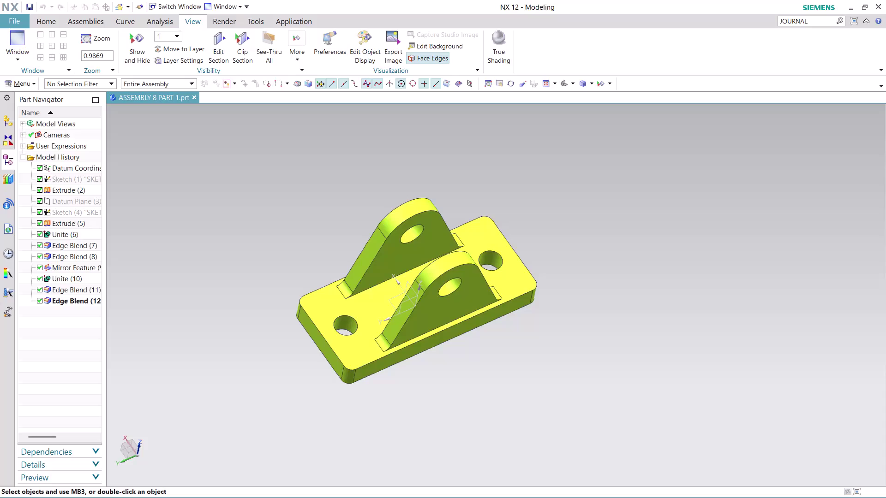
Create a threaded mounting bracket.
Close the bracket part and launch Record Journal from Command Finder.
click(197, 100)
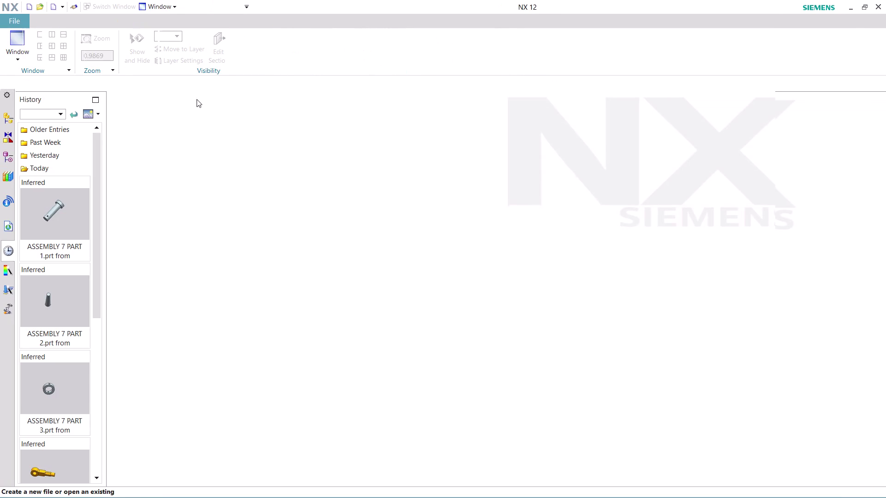
click(815, 20)
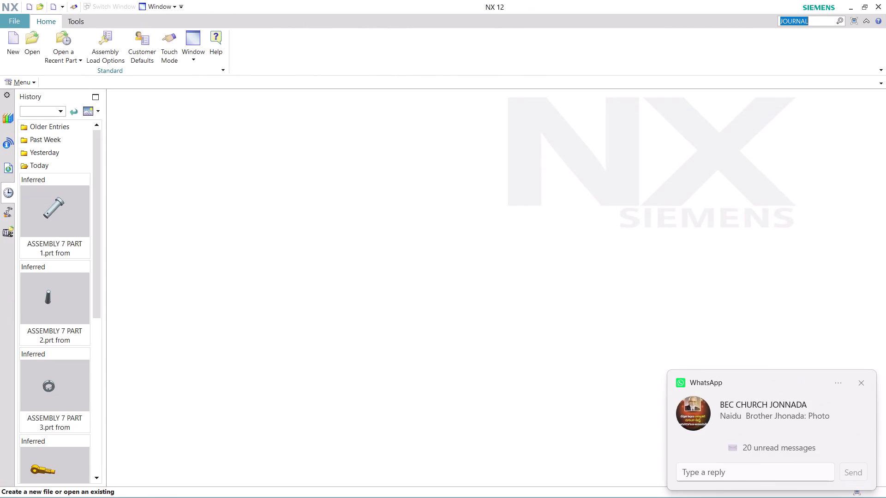
key(Return)
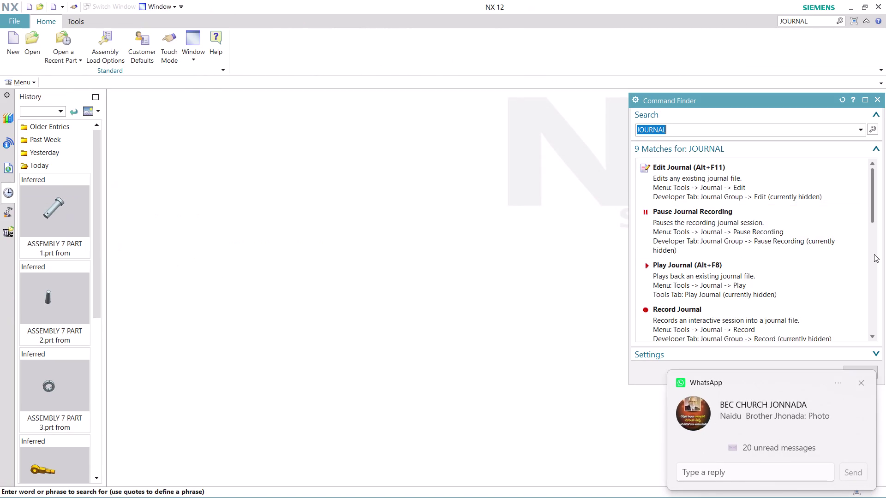
scroll(down, 3)
scroll(up, 3)
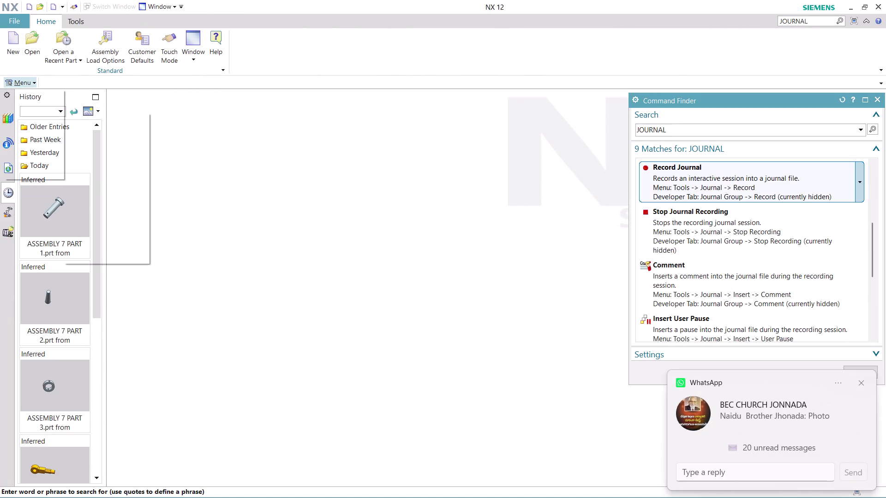
click(734, 178)
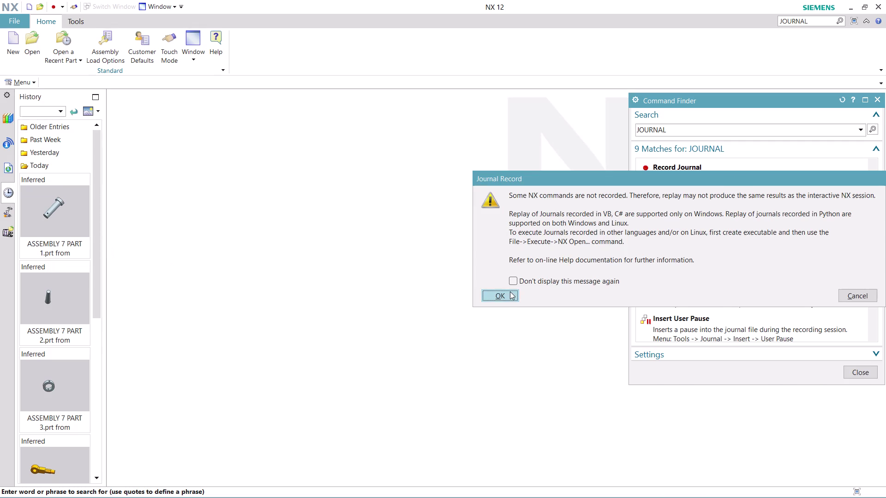
click(510, 291)
Name the journal 'ASSEMBLY 8 PART 2' and begin recording.
text(A)
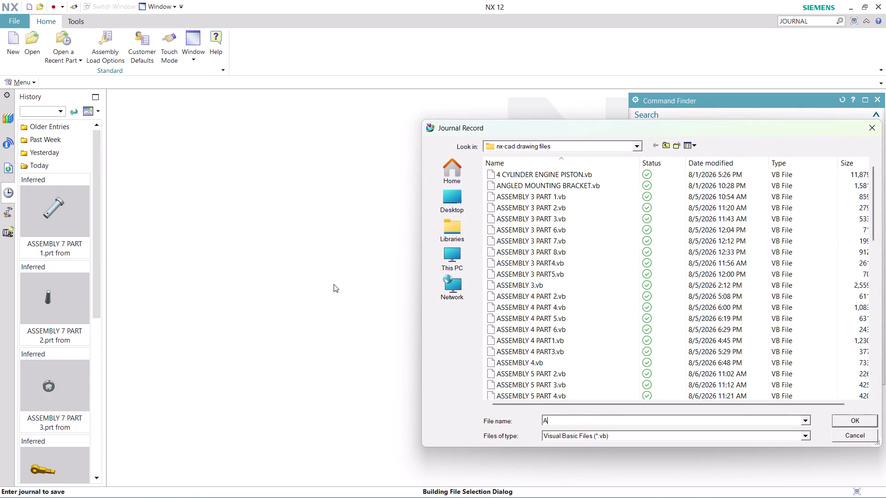
text(SS)
text(EM)
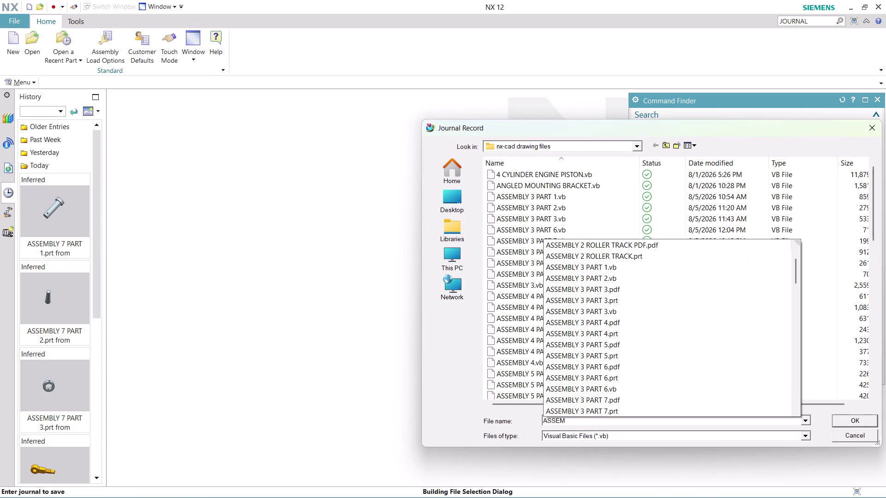
text(BLY)
key(space)
text(8)
key(space)
text(P)
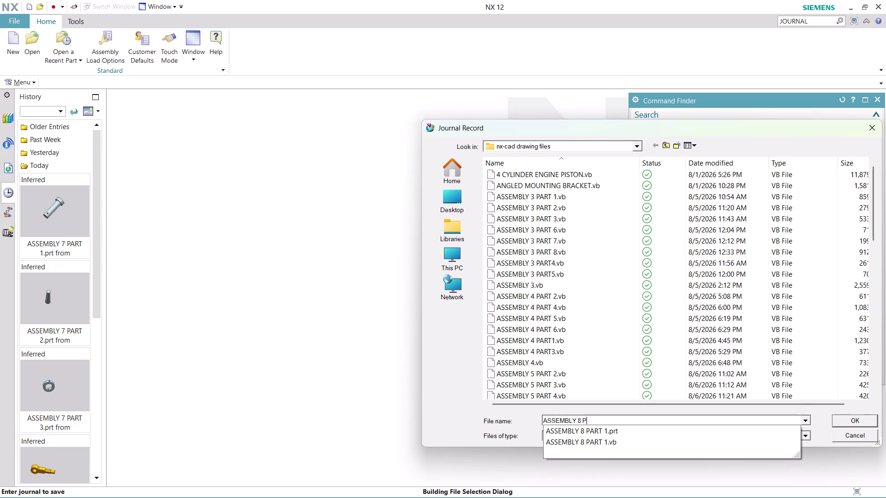
text(ART)
key(space)
key(2)
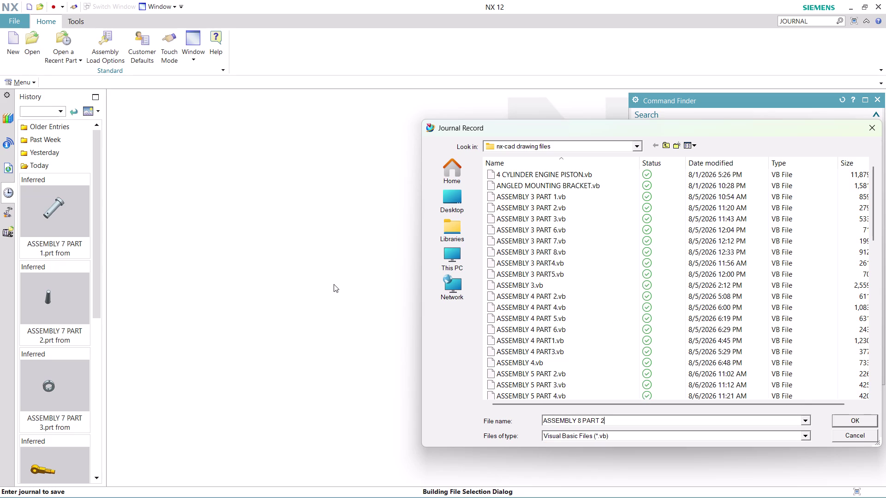
key(Return)
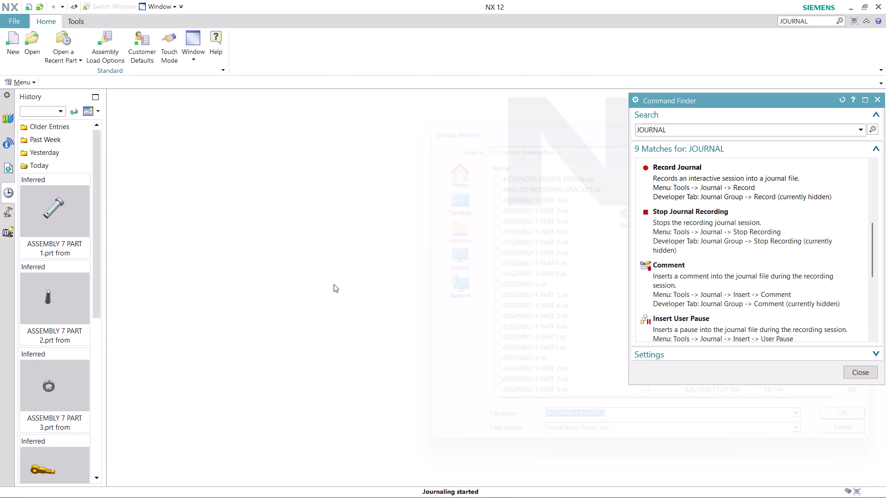
click(847, 372)
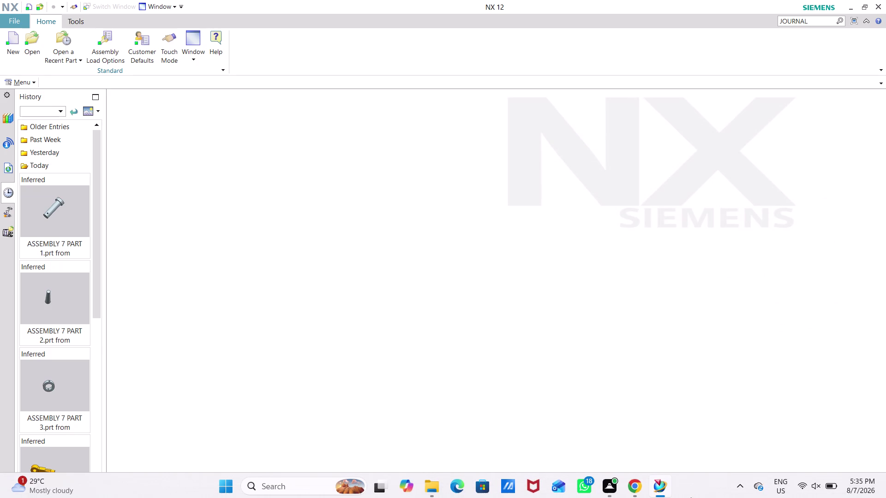
Create model8.prt from the millimetre Model template.
click(9, 52)
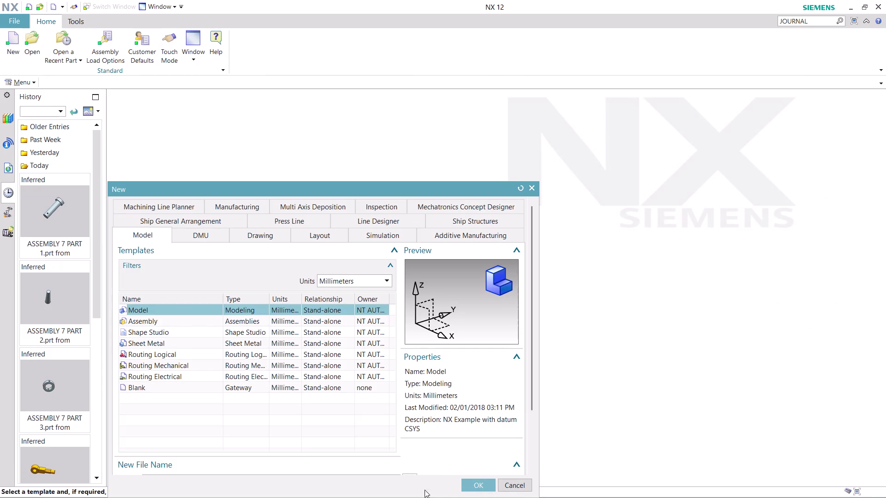
click(474, 484)
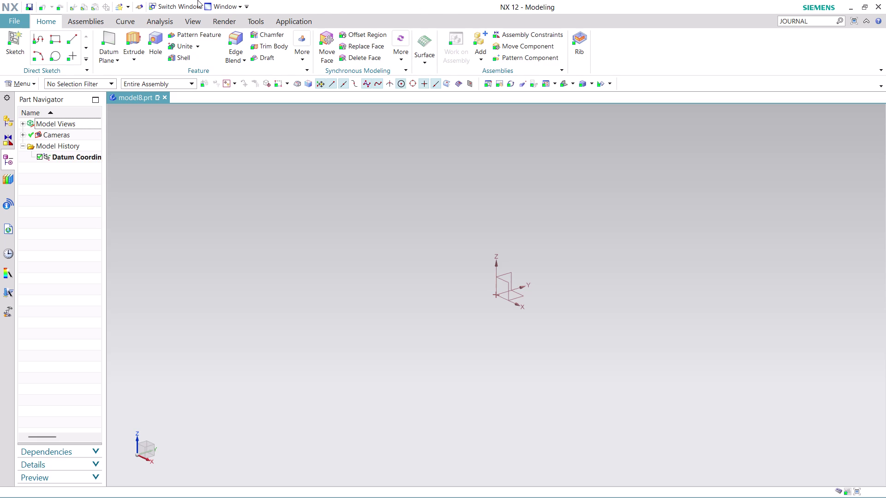
click(21, 82)
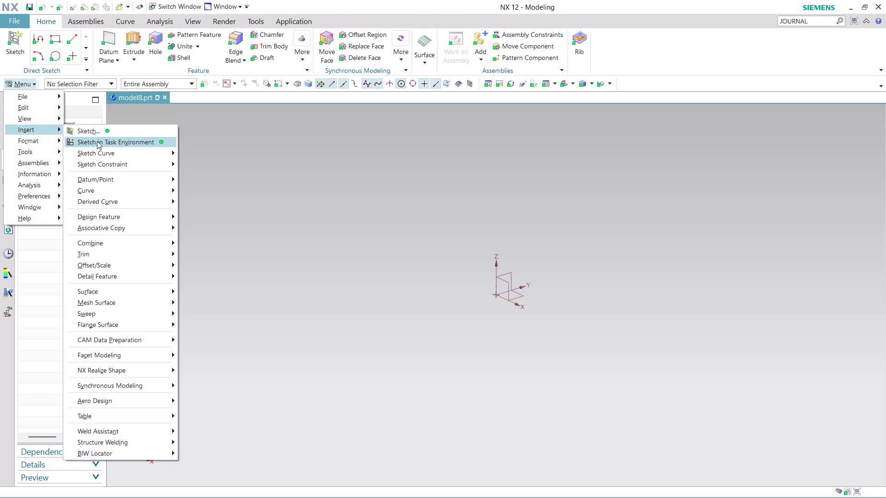
Create Sketch (1) on a new plane with its origin at the datum origin.
click(121, 142)
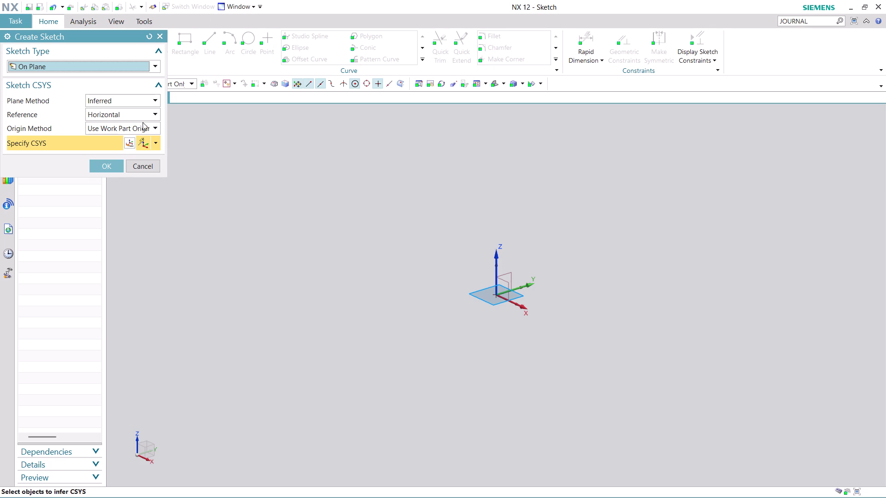
click(153, 96)
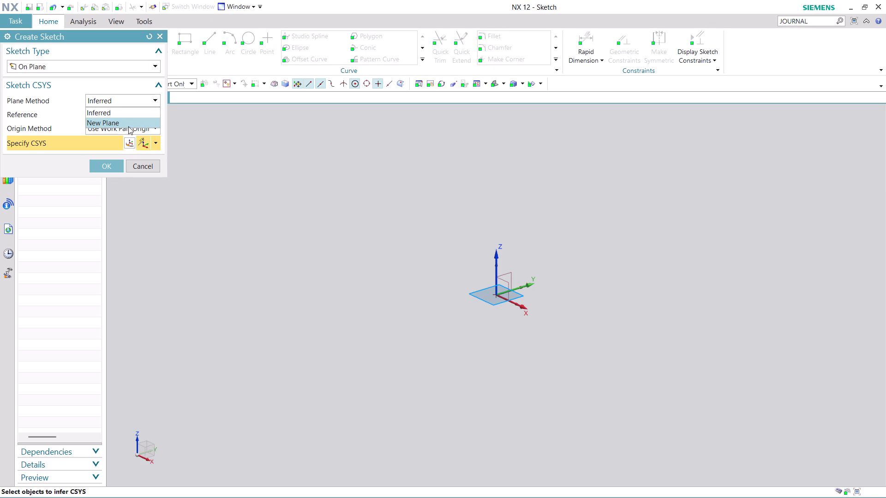
click(129, 126)
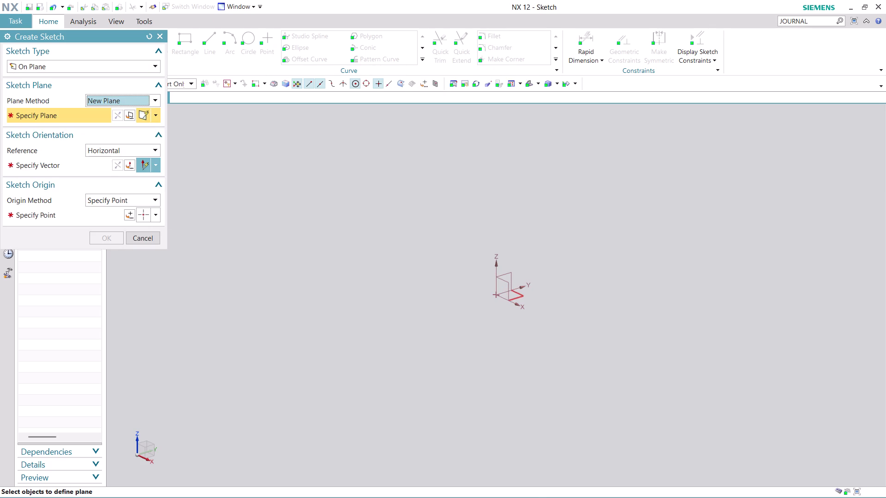
click(518, 296)
click(93, 167)
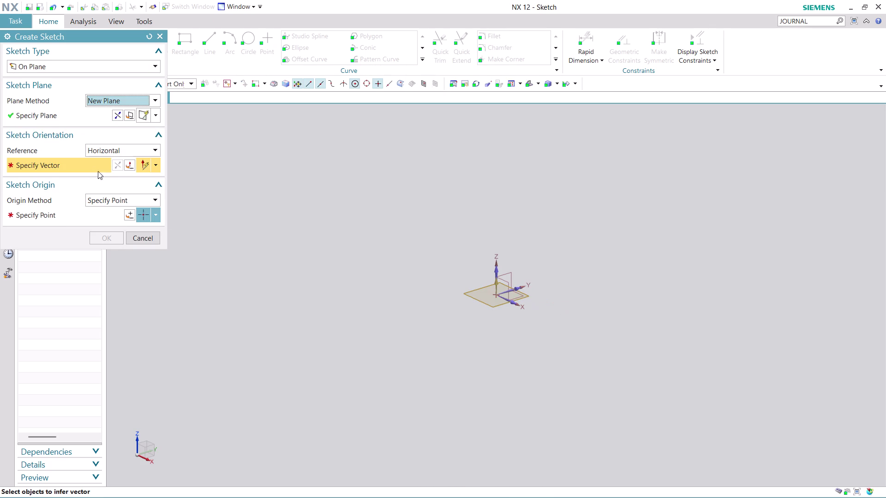
click(516, 289)
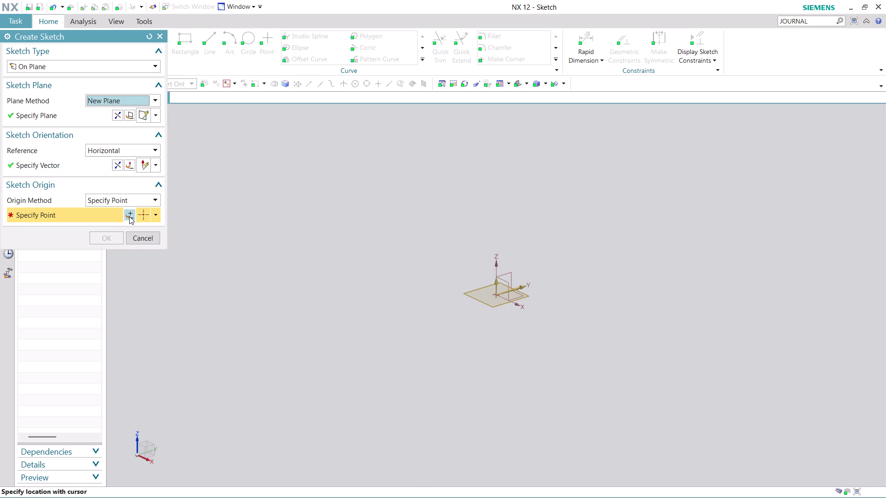
click(129, 216)
click(118, 229)
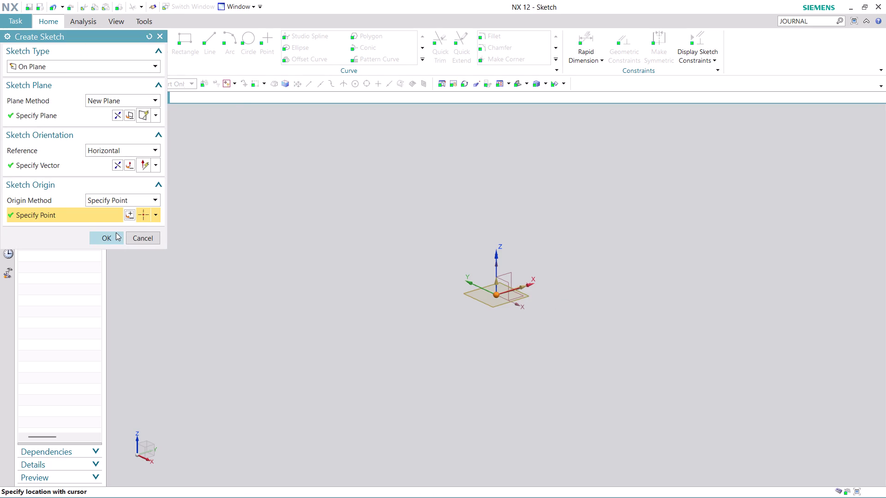
click(116, 232)
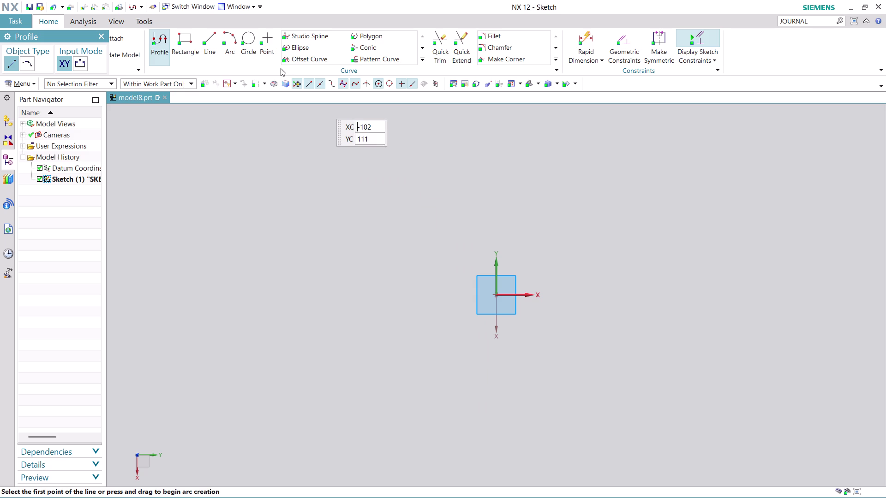
click(245, 36)
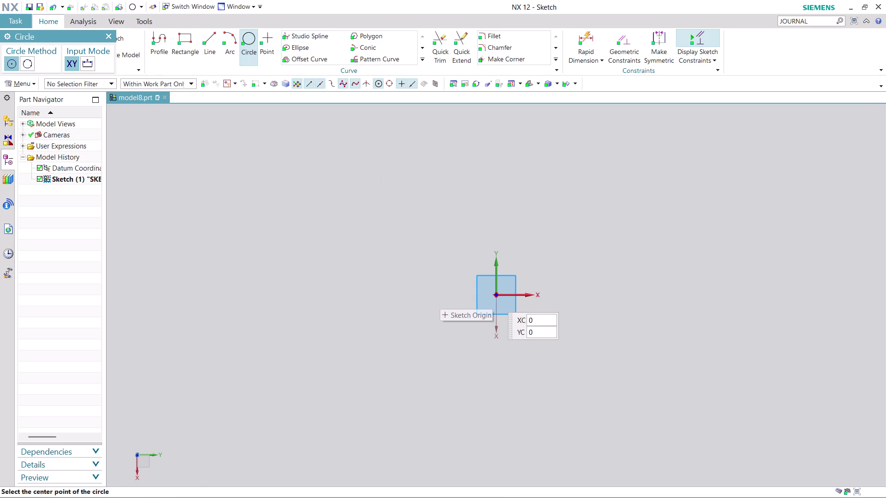
Draw a 44 mm circle centred on the sketch origin.
click(497, 295)
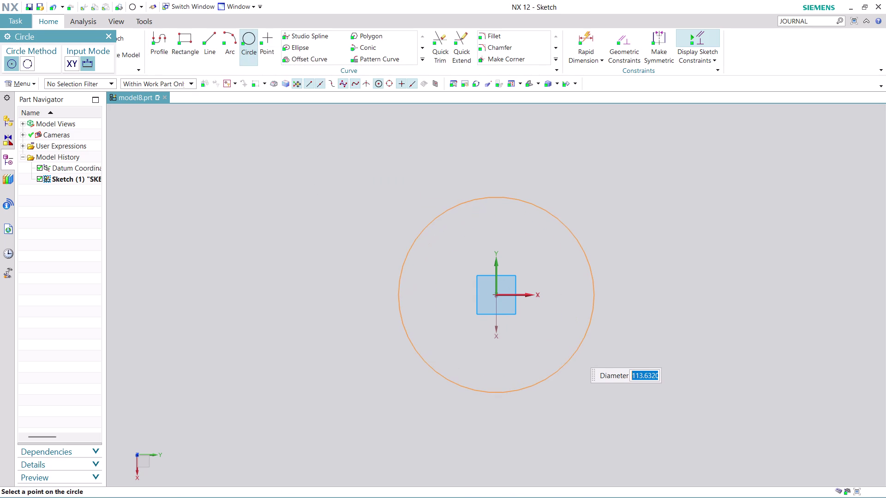
text(44)
key(Return)
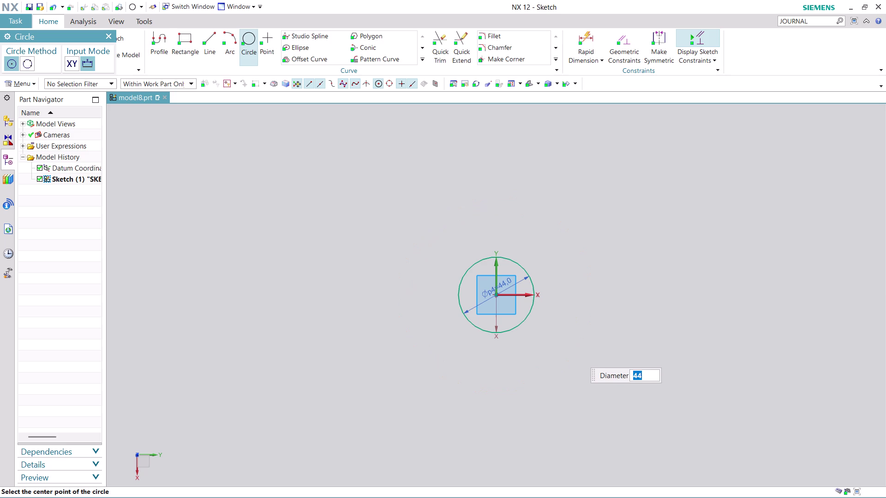
key(Escape)
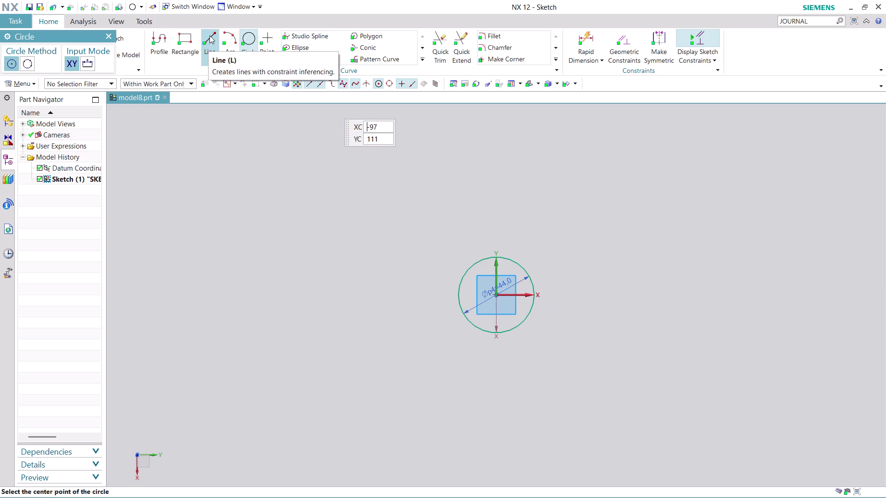
Draw a horizontal line above the circle.
click(210, 35)
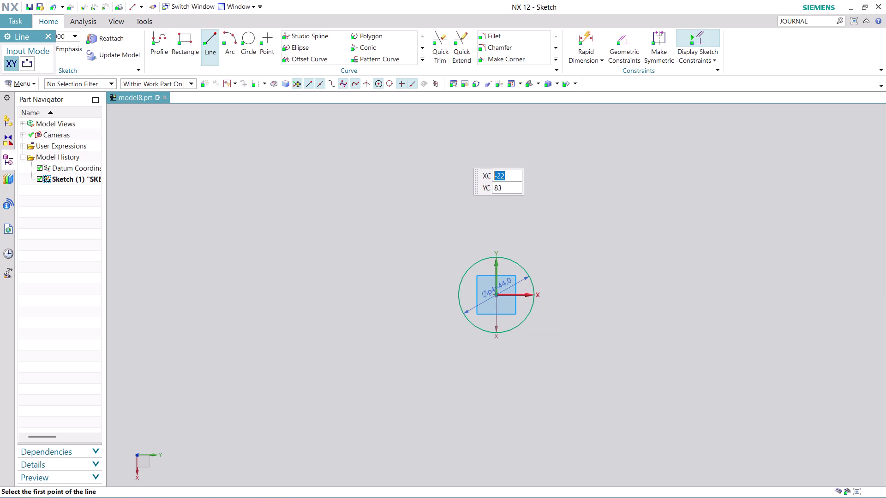
click(458, 153)
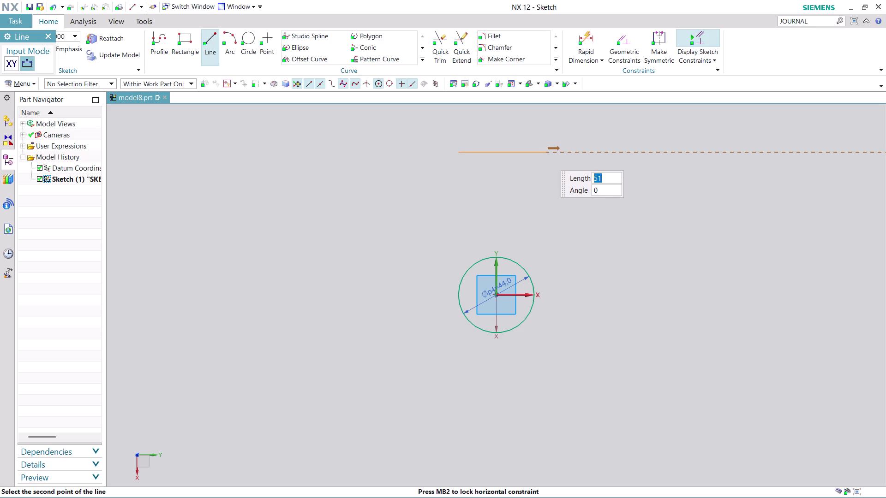
click(546, 155)
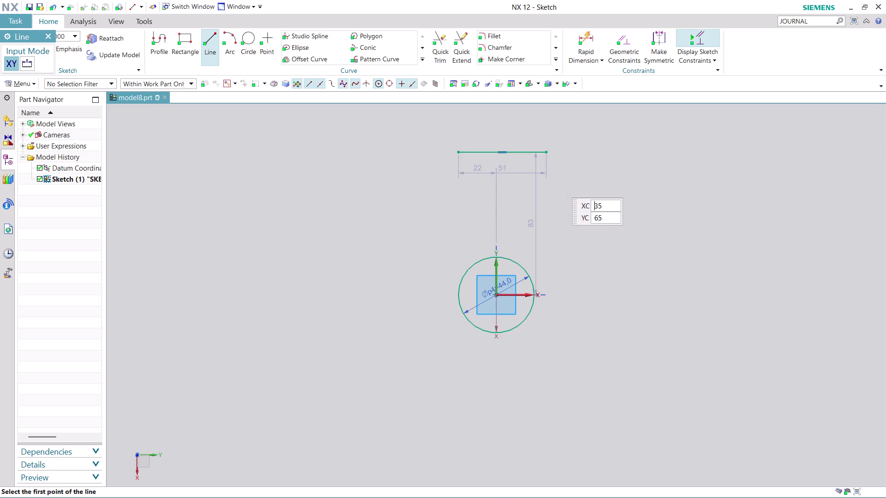
key(Escape)
drag(506, 170, 506, 165)
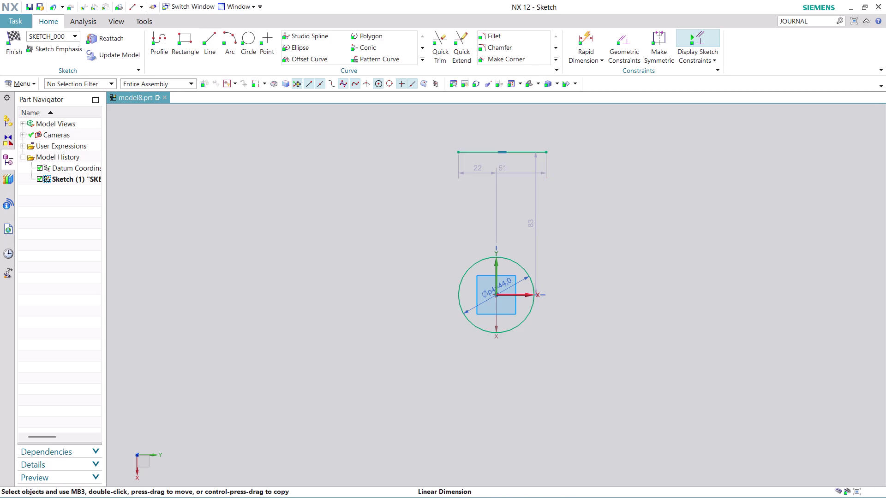
drag(506, 166, 503, 113)
Change the top line's length dimension from 51 to 32 mm.
double_click(504, 113)
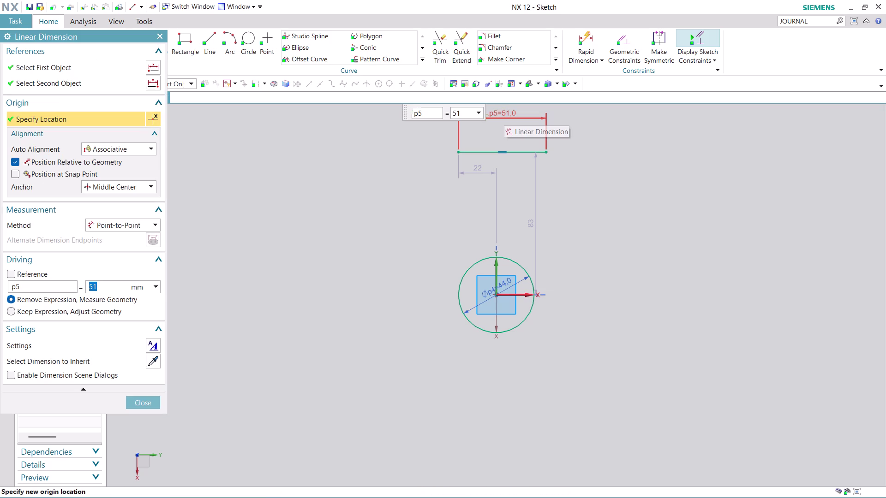
text(32)
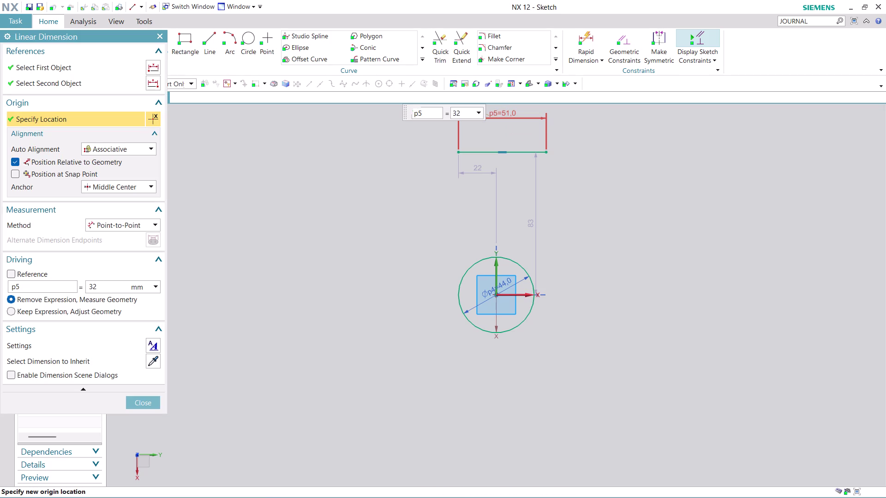
key(Return)
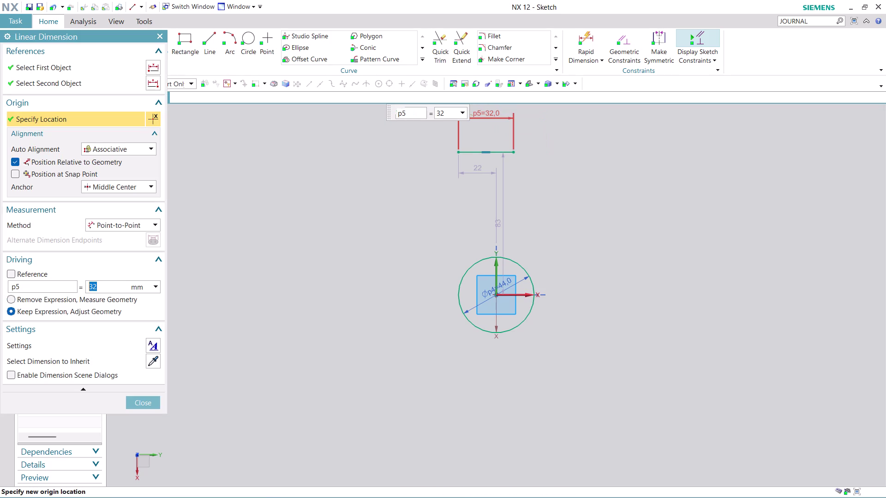
click(151, 399)
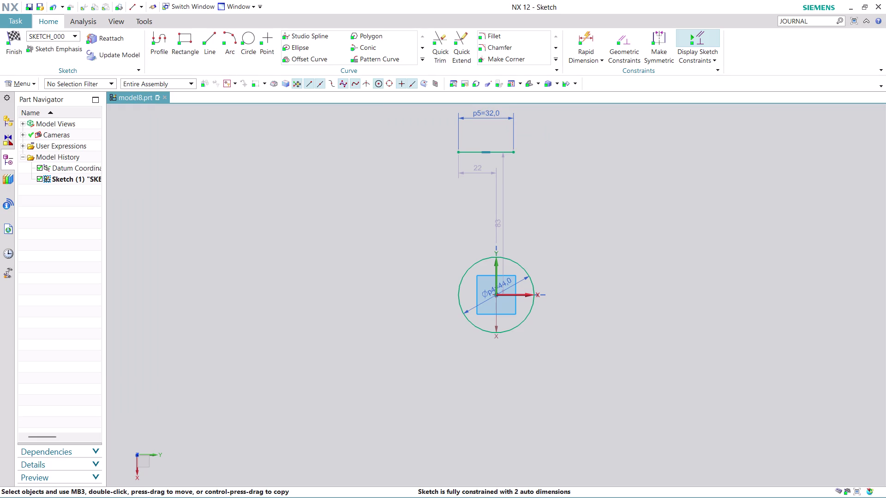
Make the top line's endpoints symmetric about the vertical axis.
click(660, 32)
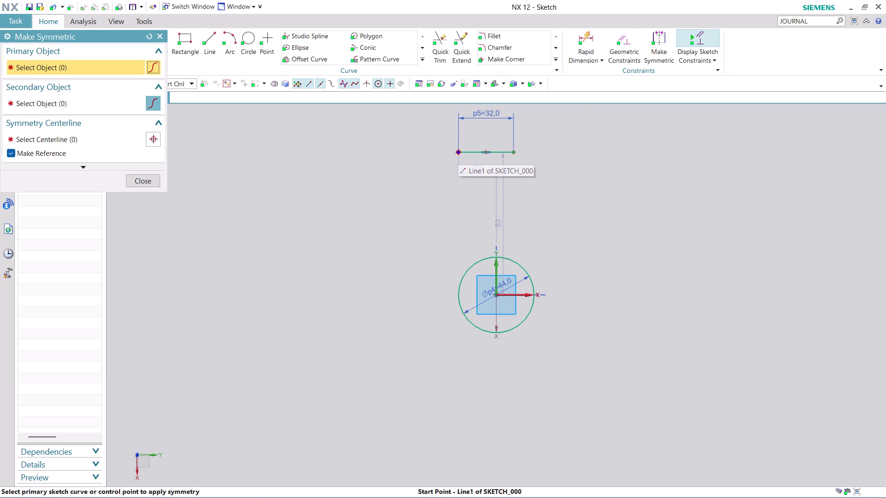
click(458, 153)
click(514, 151)
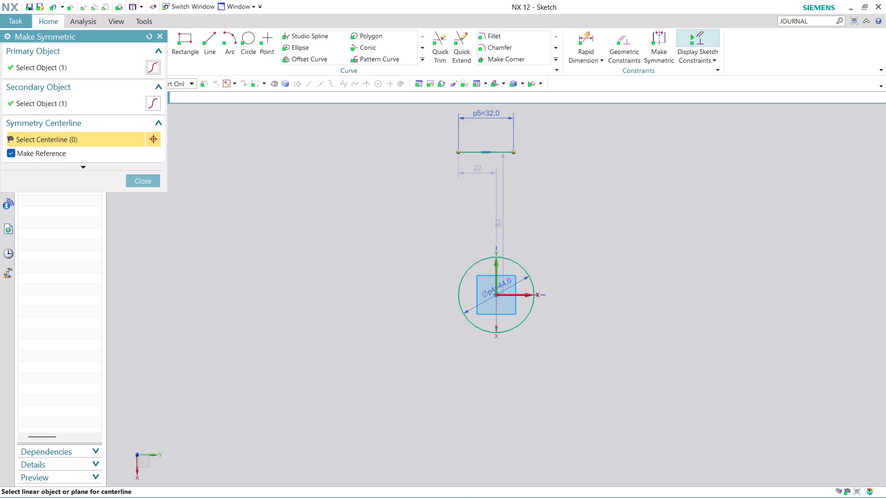
click(494, 272)
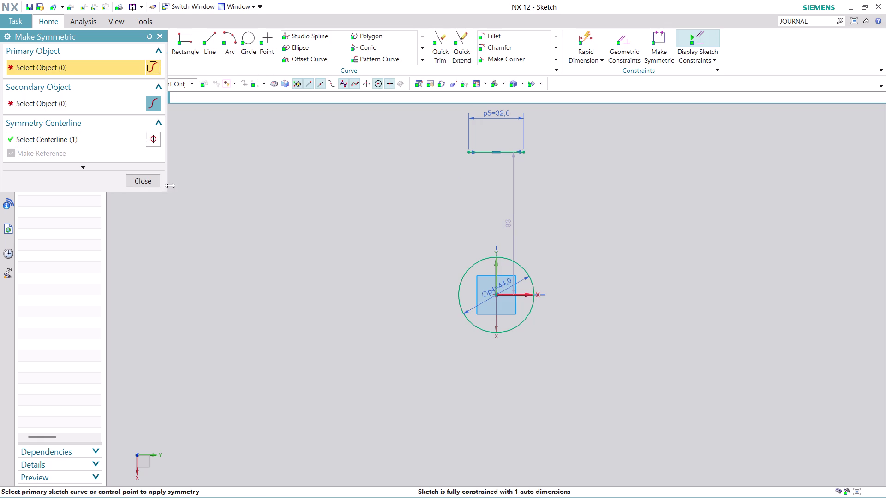
click(145, 179)
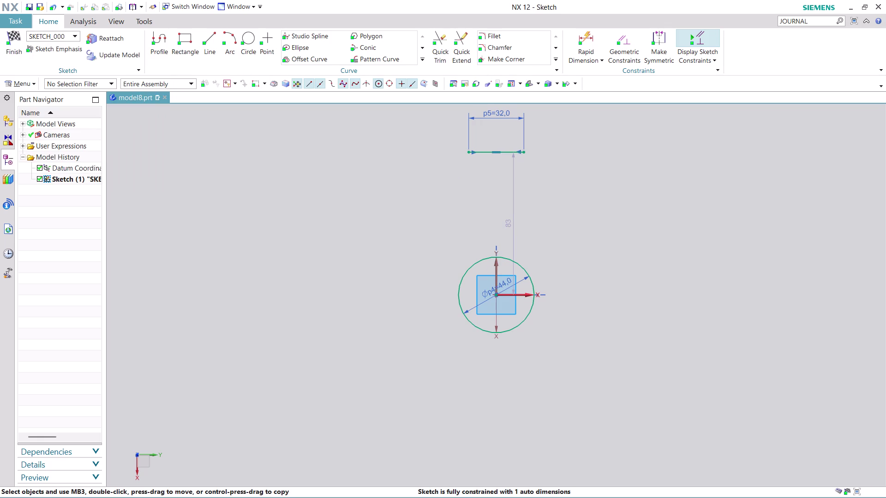
Move the 83 vertical dimension to the right and open it for editing.
drag(512, 223, 643, 234)
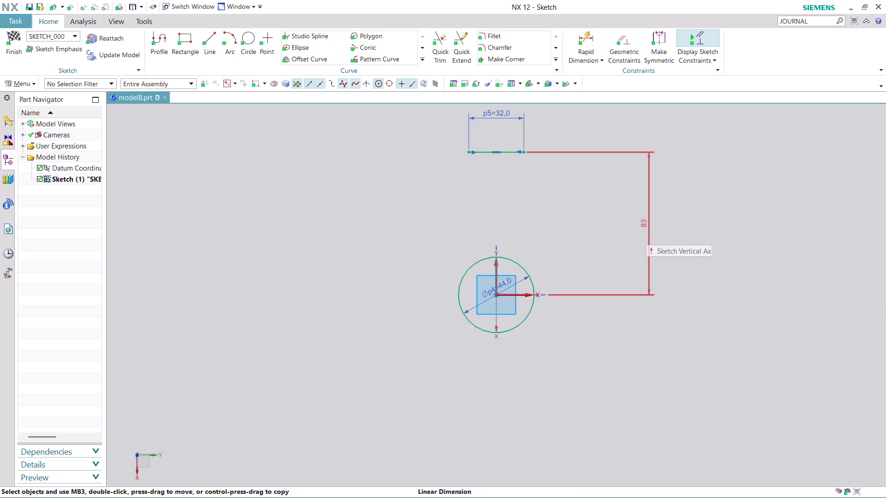
double_click(646, 233)
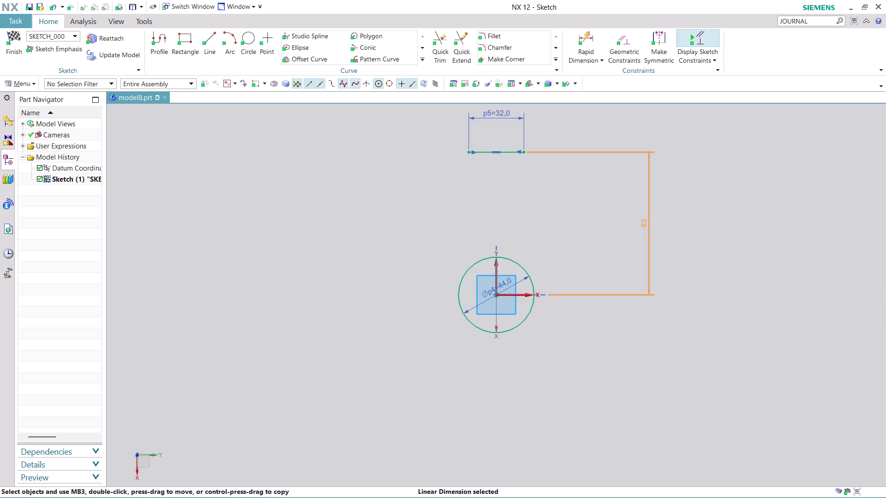
click(645, 233)
double_click(646, 233)
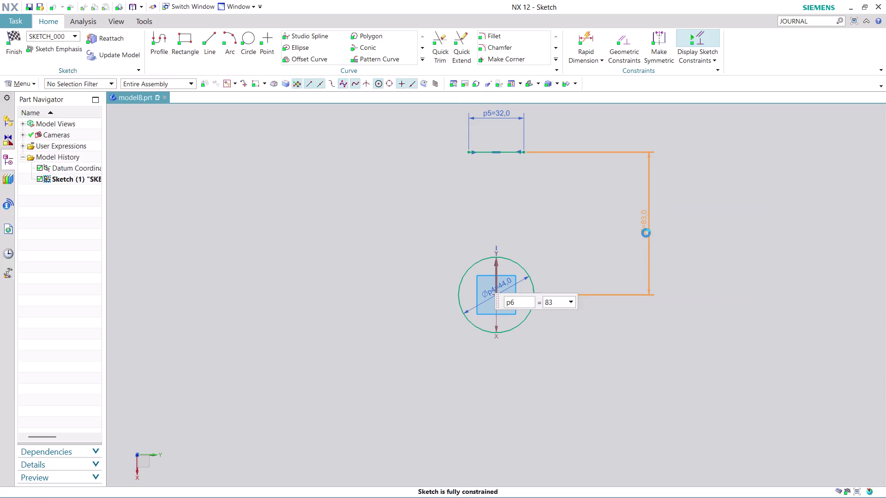
Set the top line's height above the circle centre to 50 mm.
text(5)
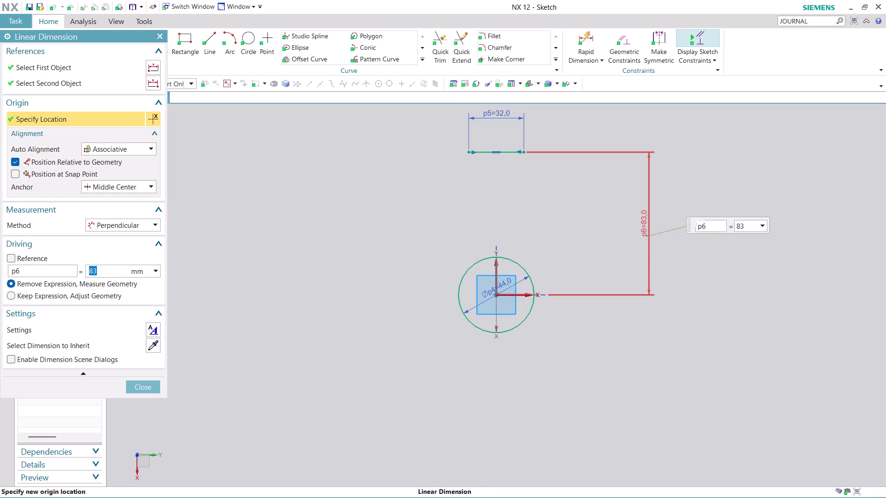
text(0)
key(Return)
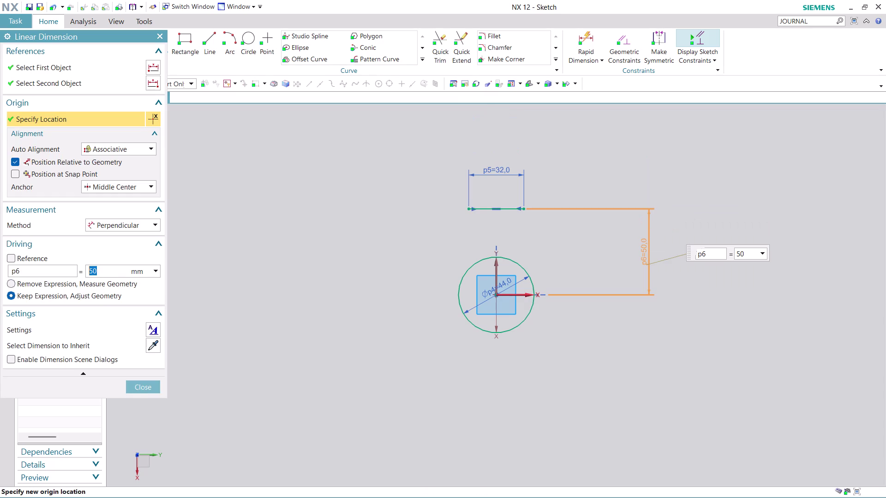
click(151, 388)
Draw a slanted line from the top line's left end to the circle's left side.
scroll(up, 3)
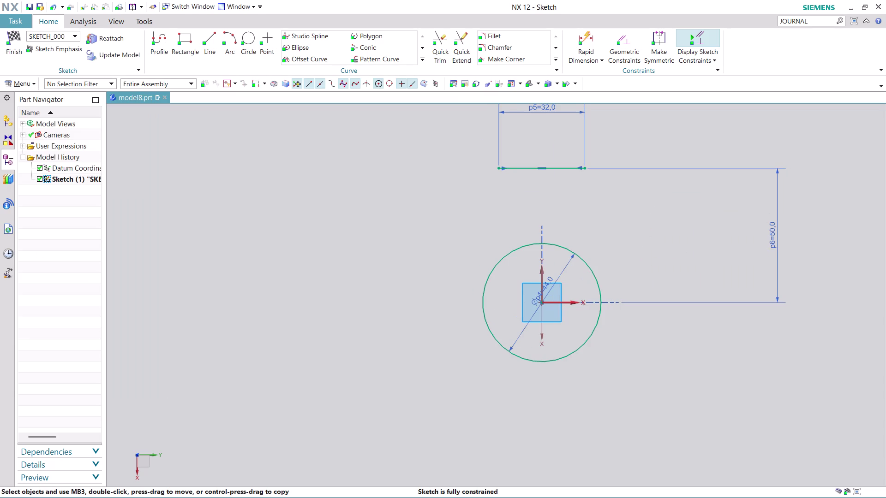
click(213, 34)
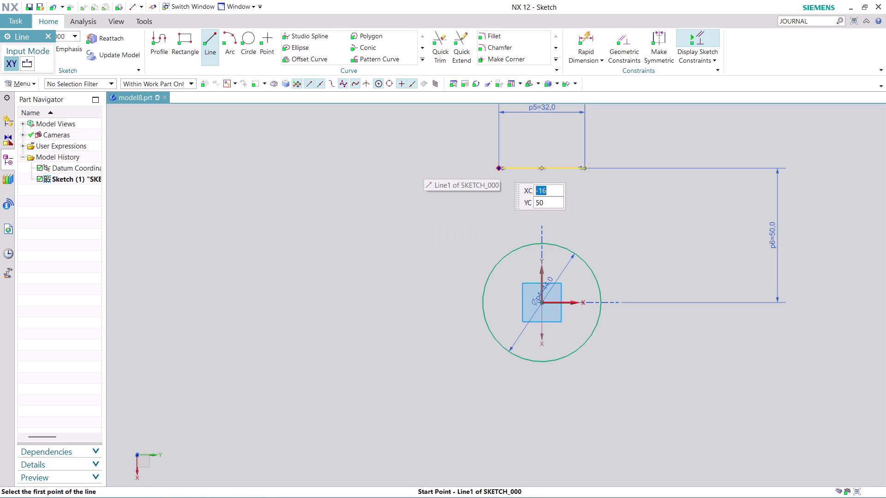
click(499, 168)
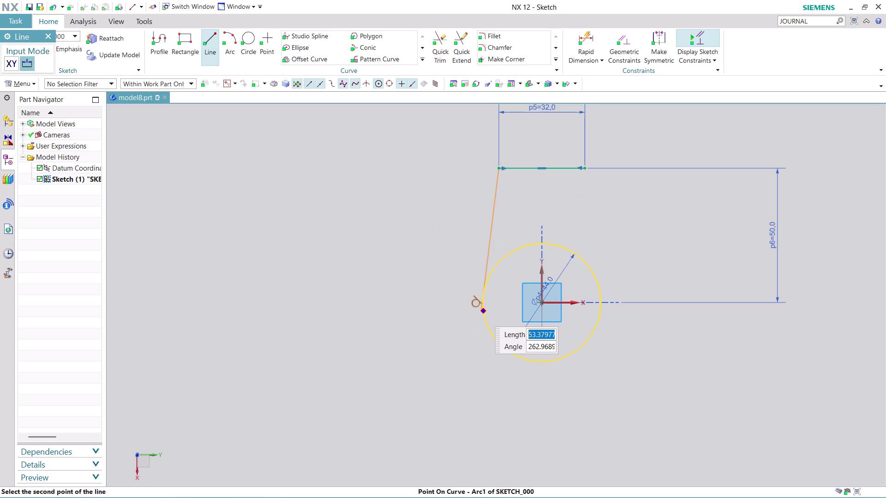
click(480, 311)
click(533, 319)
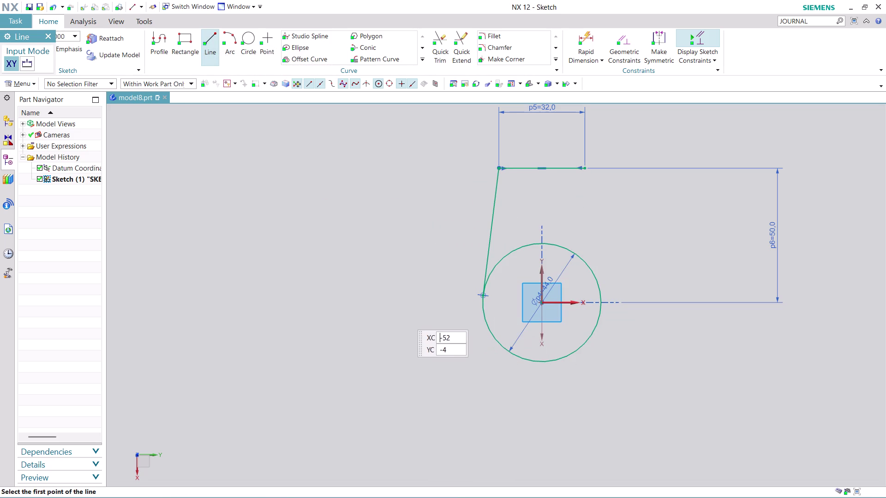
key(Escape)
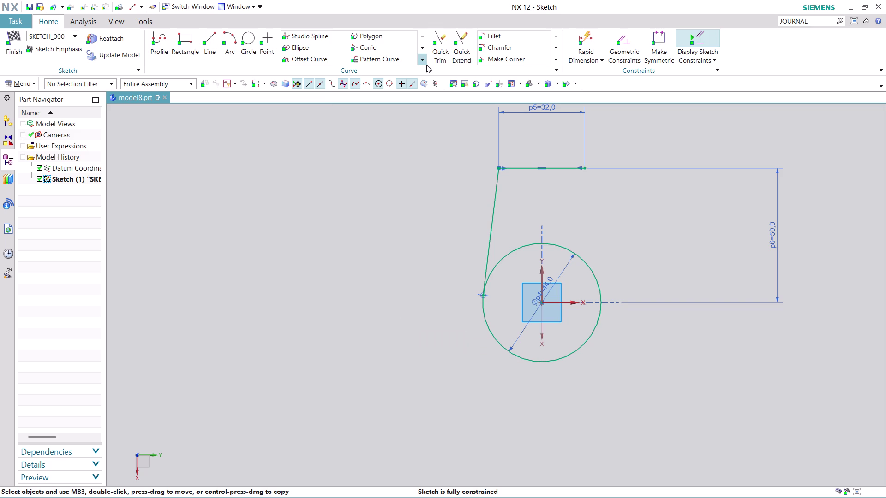
click(426, 63)
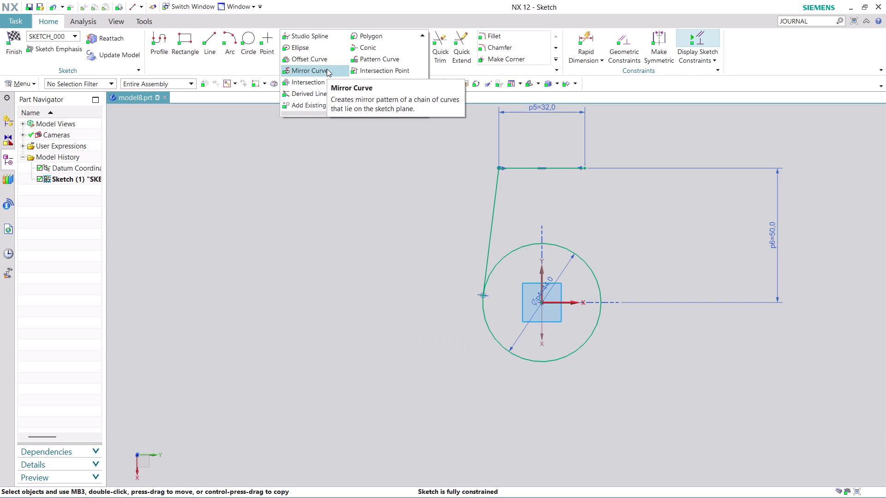
Mirror the slanted line about the vertical axis.
click(327, 68)
click(492, 213)
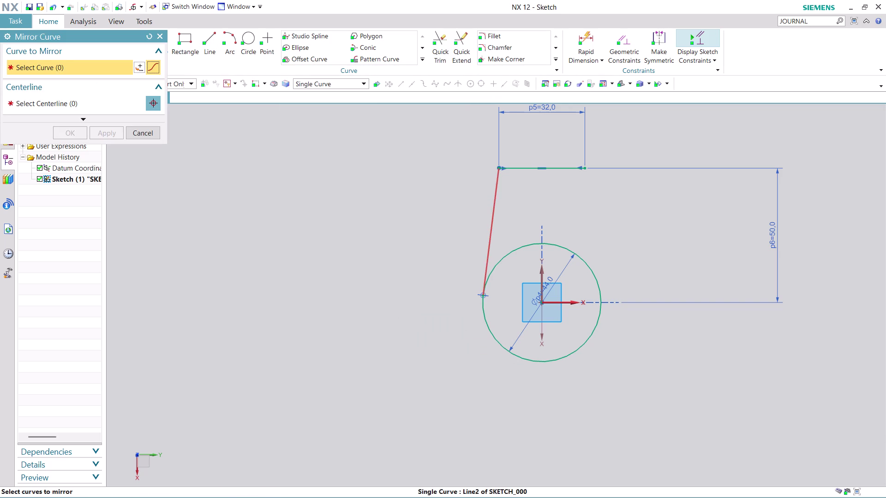
click(122, 106)
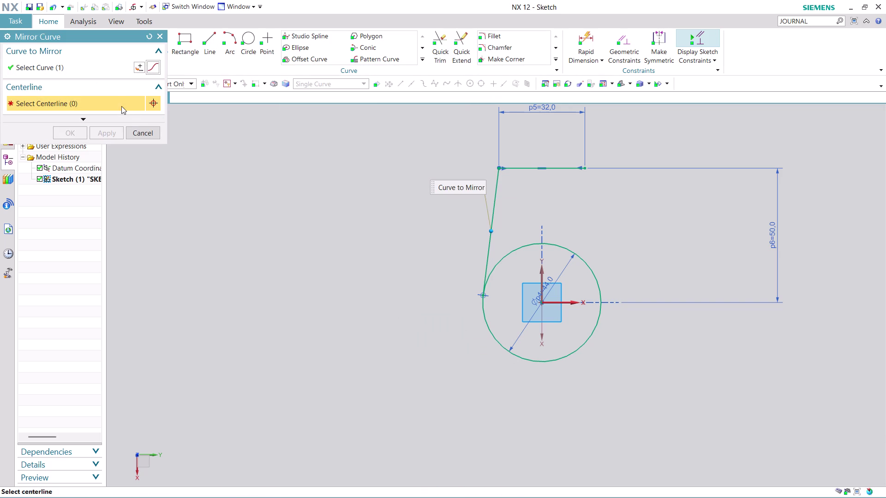
click(540, 279)
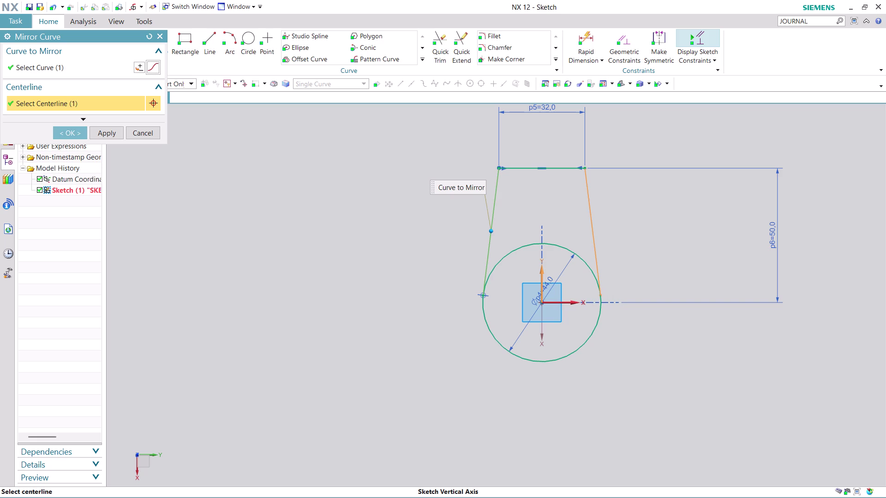
click(75, 133)
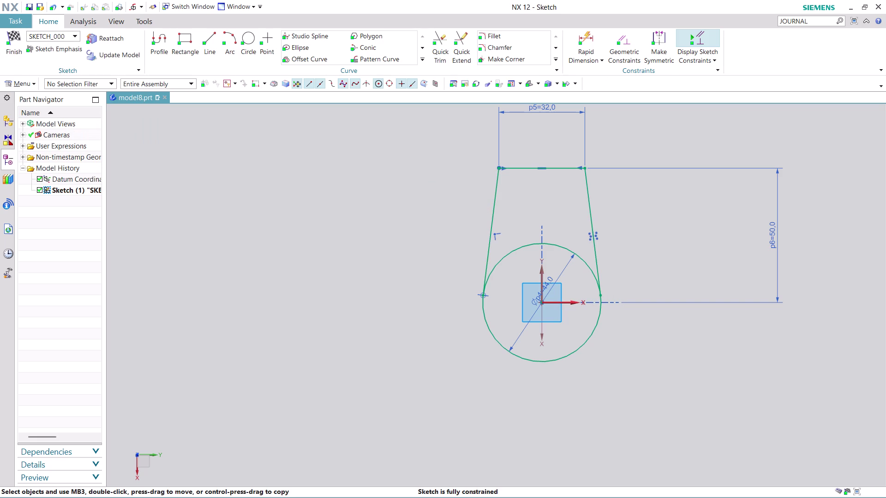
Trim away the circle's upper arc between the two lines.
click(438, 42)
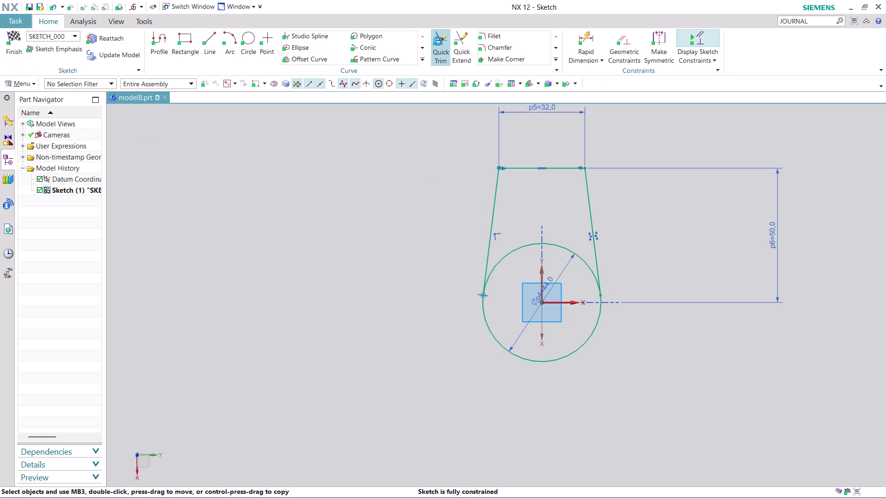
click(566, 254)
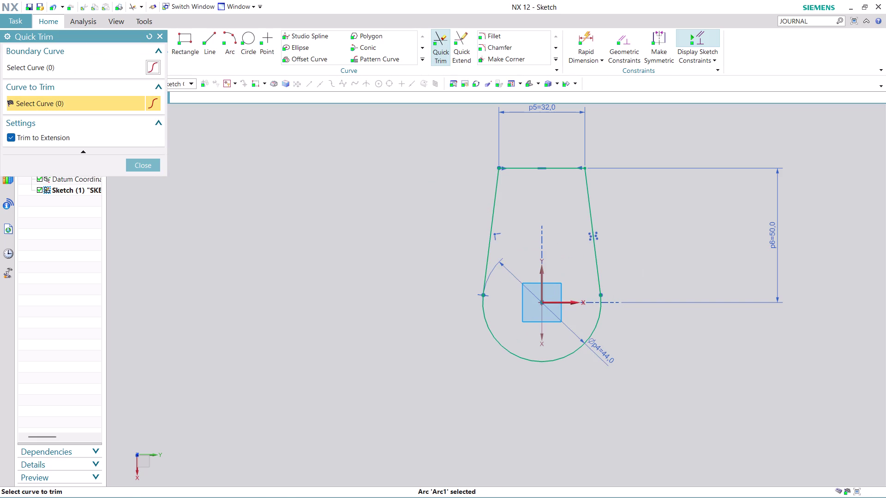
click(148, 163)
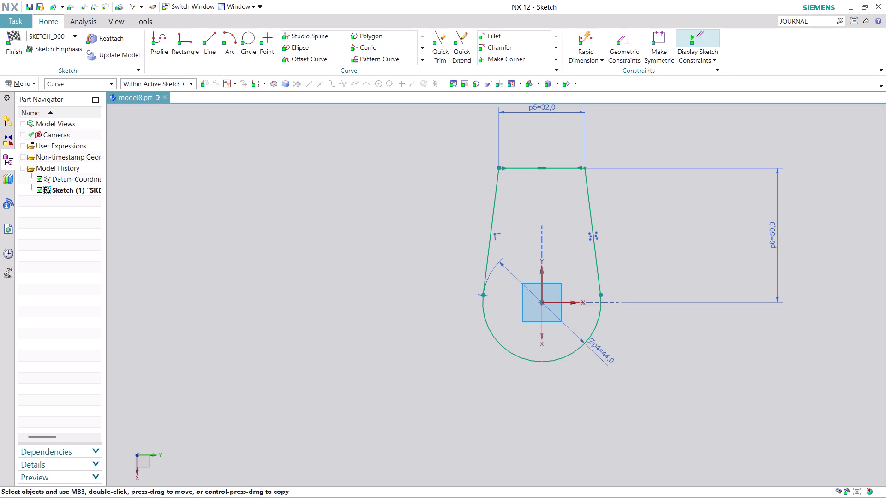
click(249, 40)
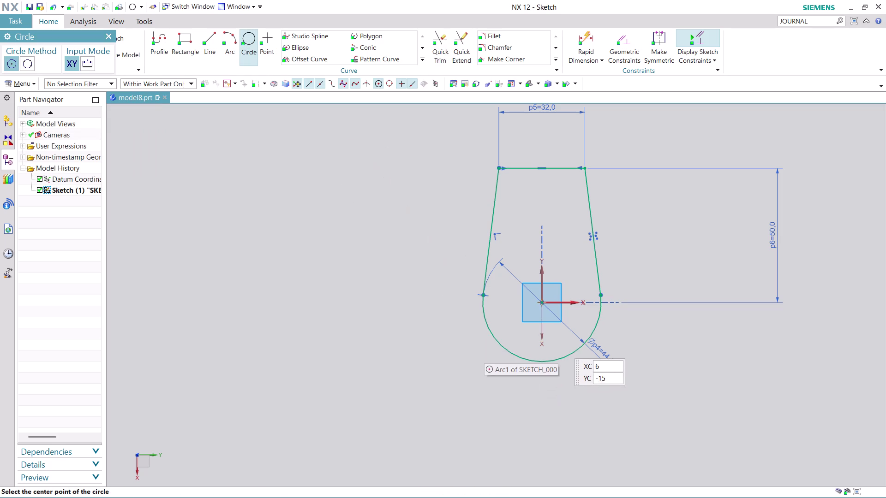
Add a 16 mm circle at the arc centre and finish the sketch.
click(540, 303)
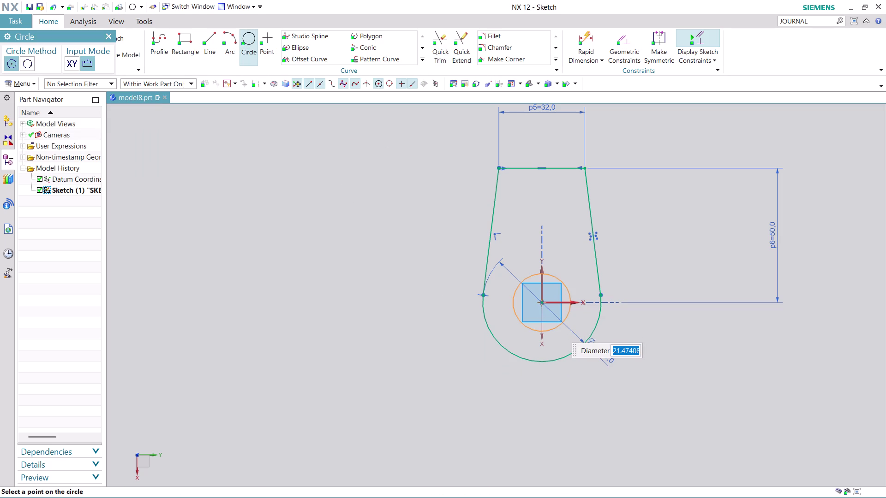
text(16)
key(Return)
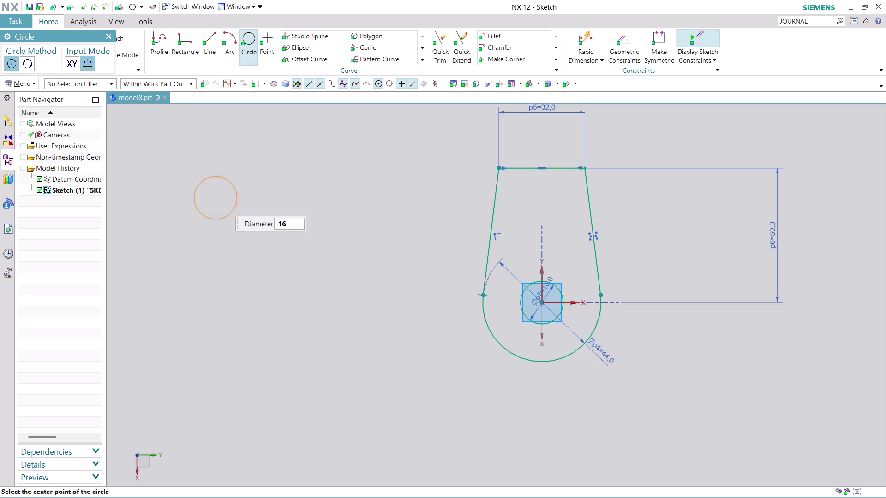
key(Escape)
key(Escape)
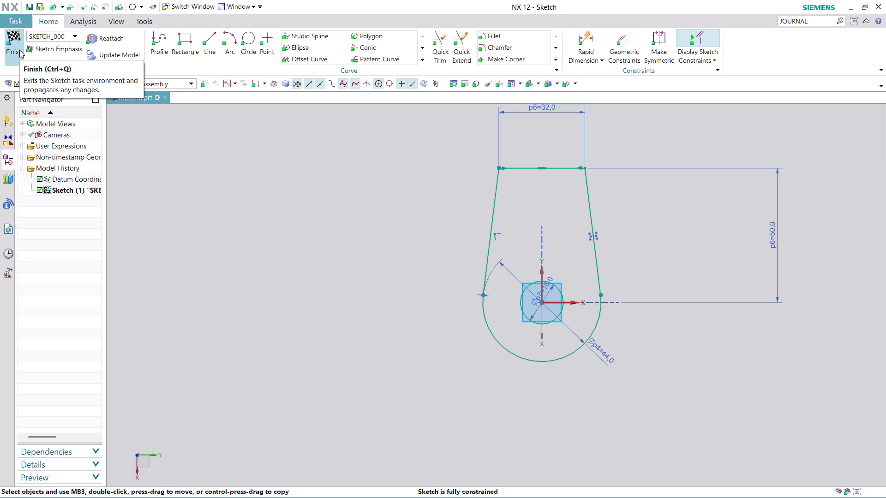
click(19, 50)
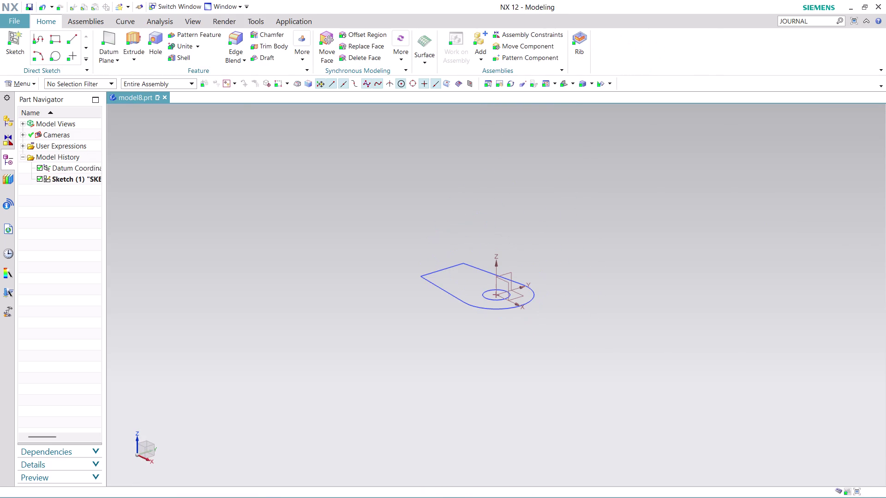
Extrude the bracket profile 32 mm into a solid block.
click(135, 37)
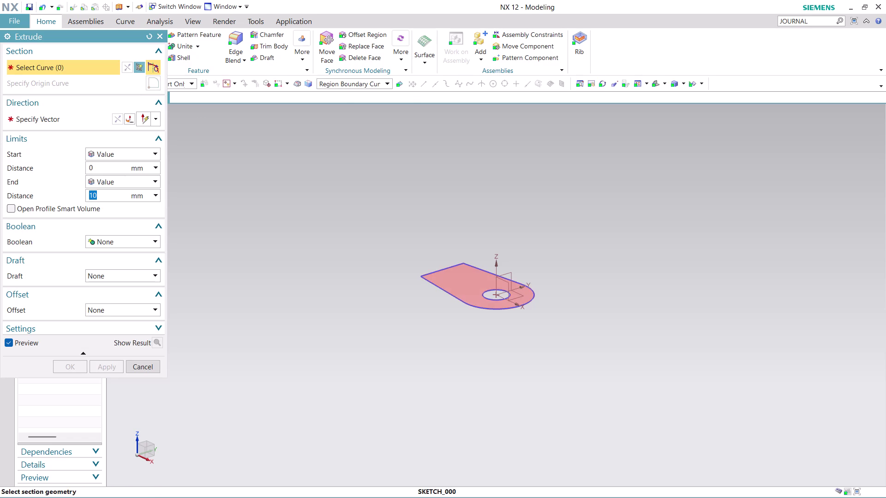
click(465, 285)
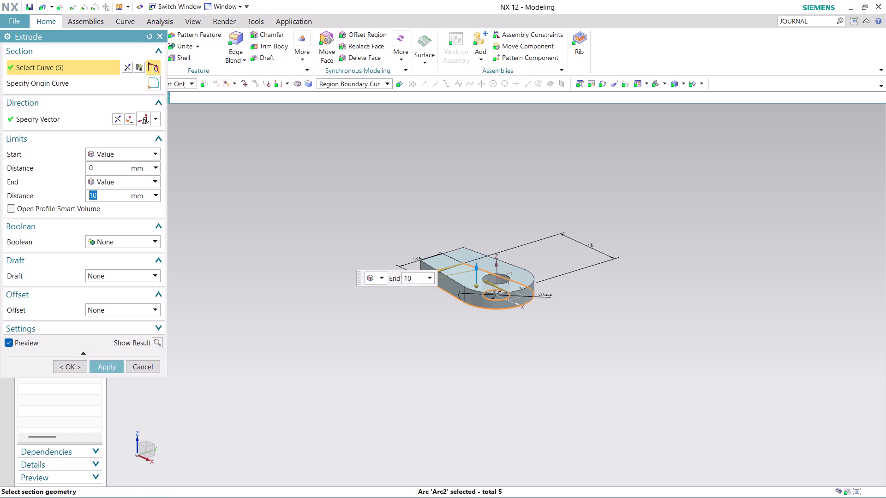
text(32)
click(107, 369)
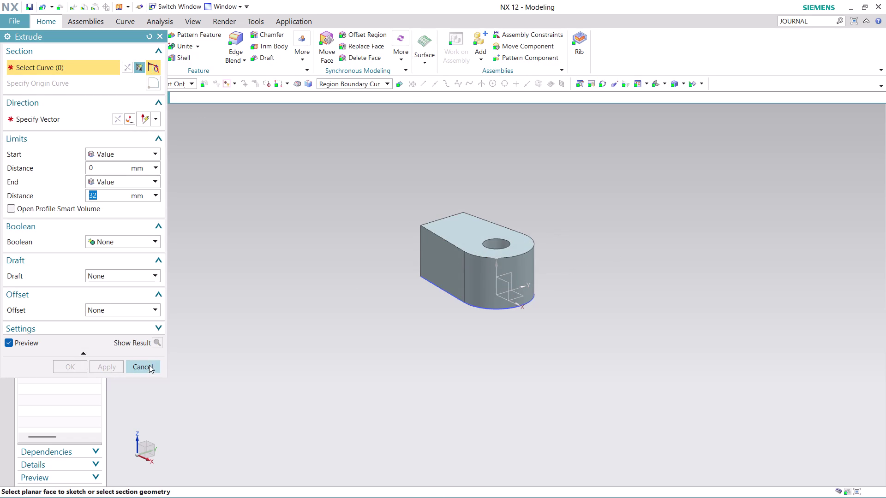
click(148, 367)
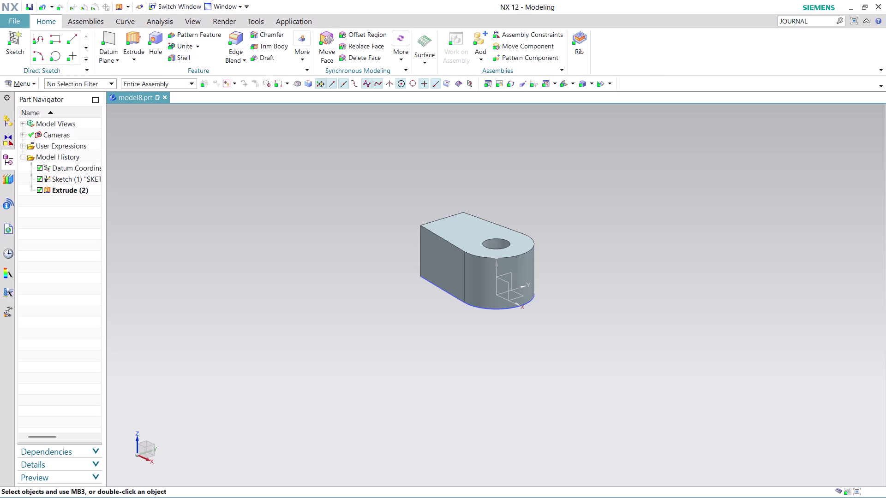
Orbit the block to face its flat end and open the Insert menu.
middle_drag(573, 235, 650, 281)
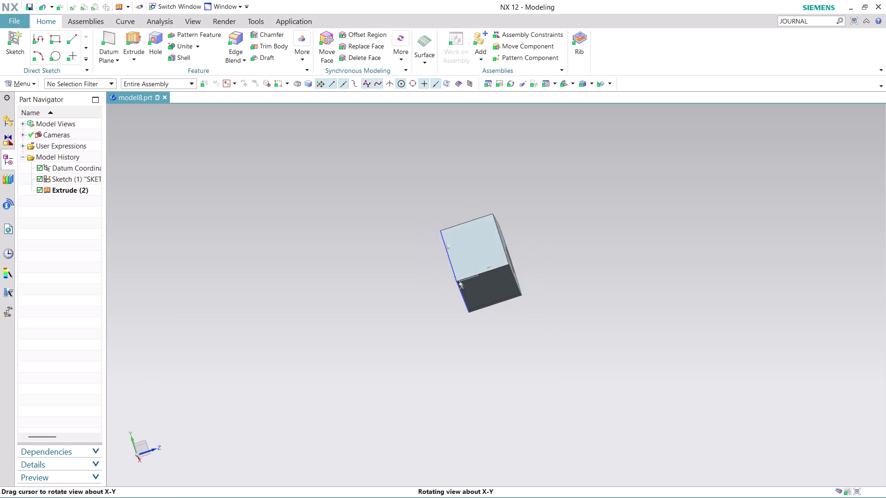
middle_drag(650, 281, 661, 286)
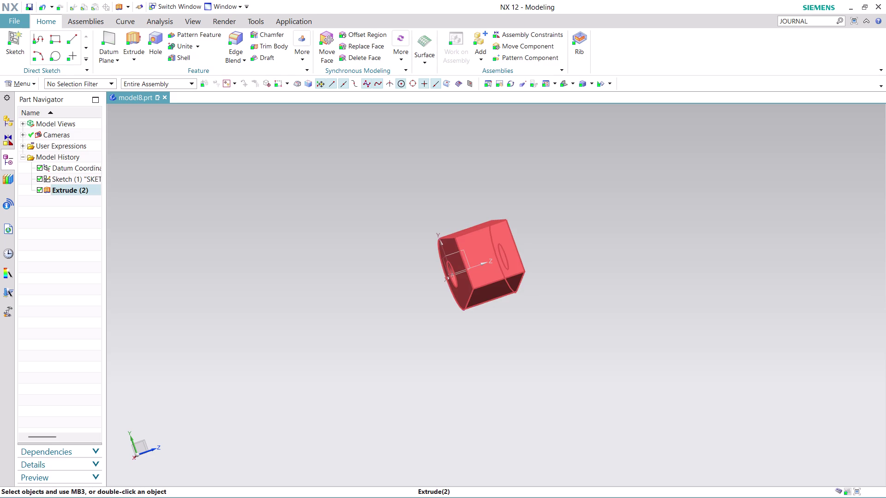
click(26, 80)
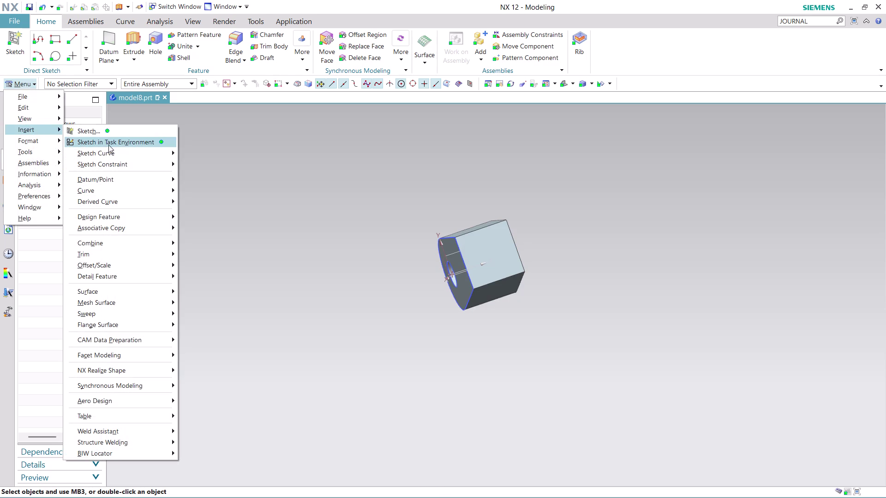
click(109, 145)
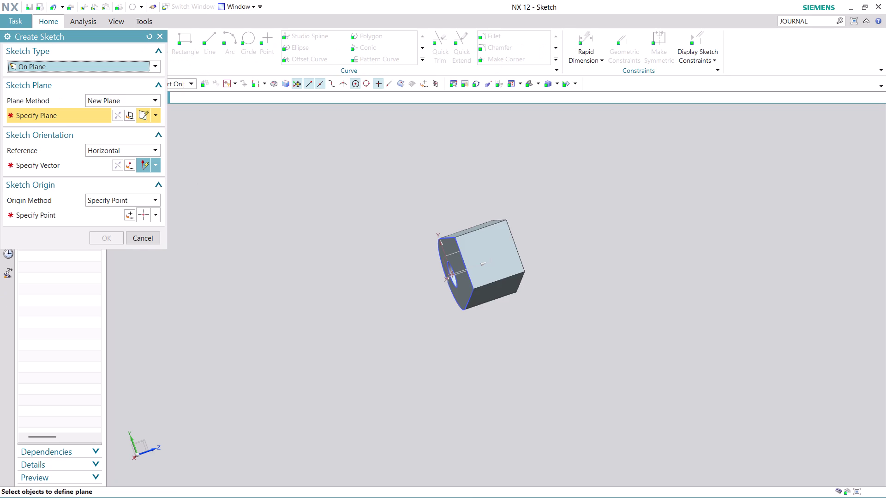
click(483, 255)
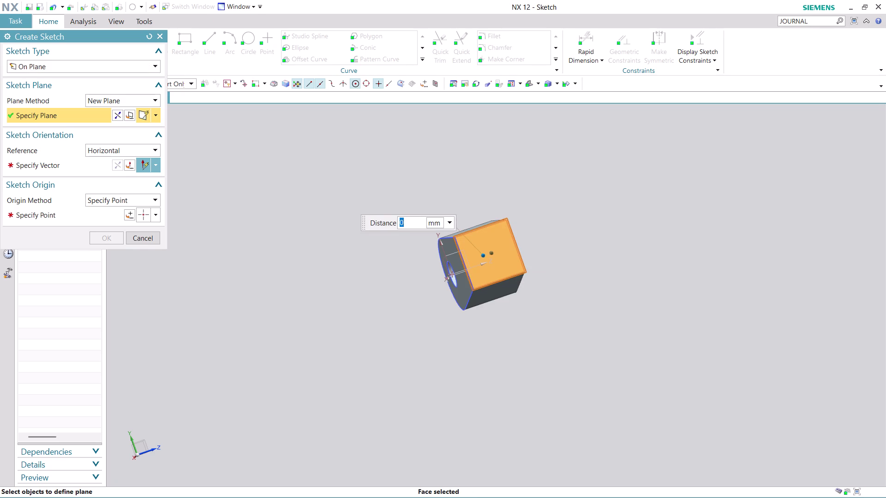
click(95, 169)
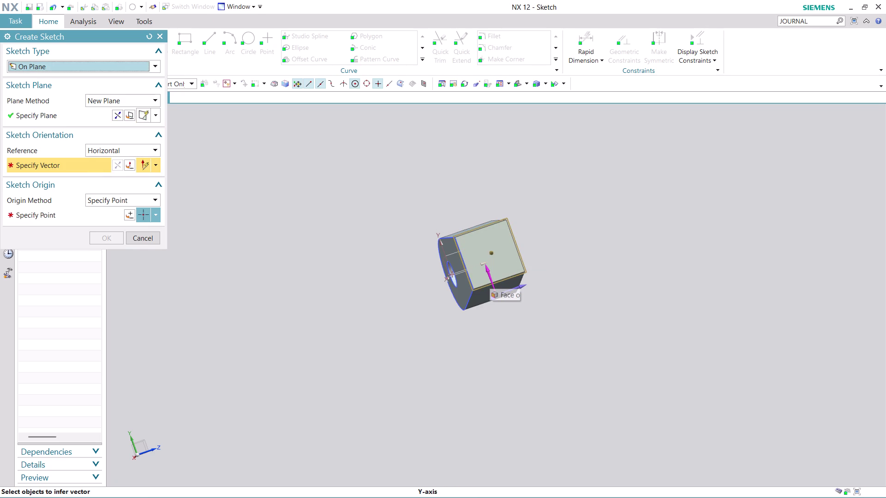
click(490, 276)
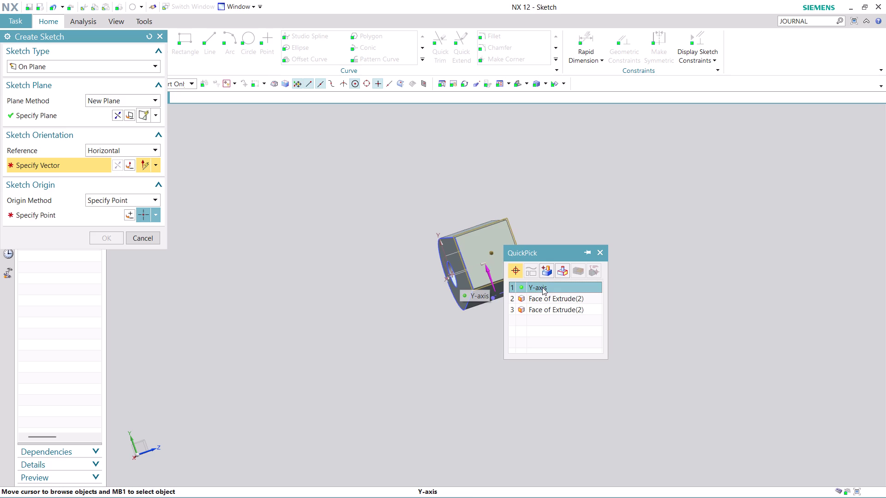
click(558, 299)
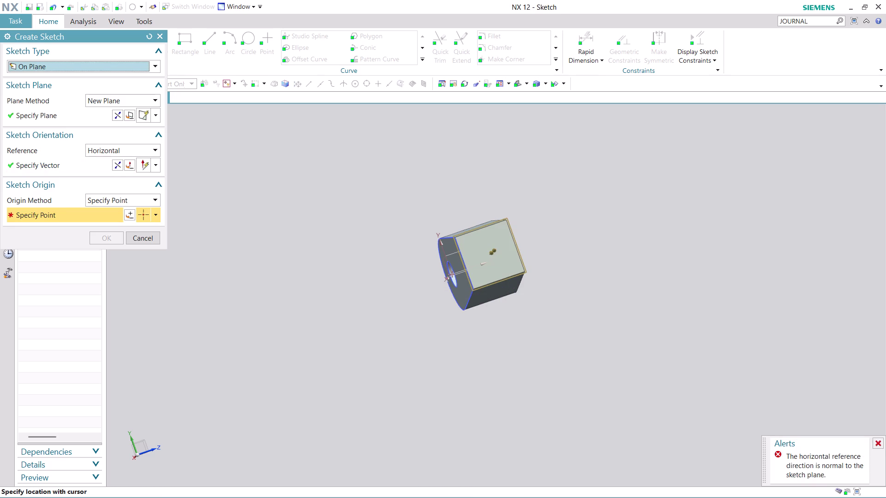
key(Escape)
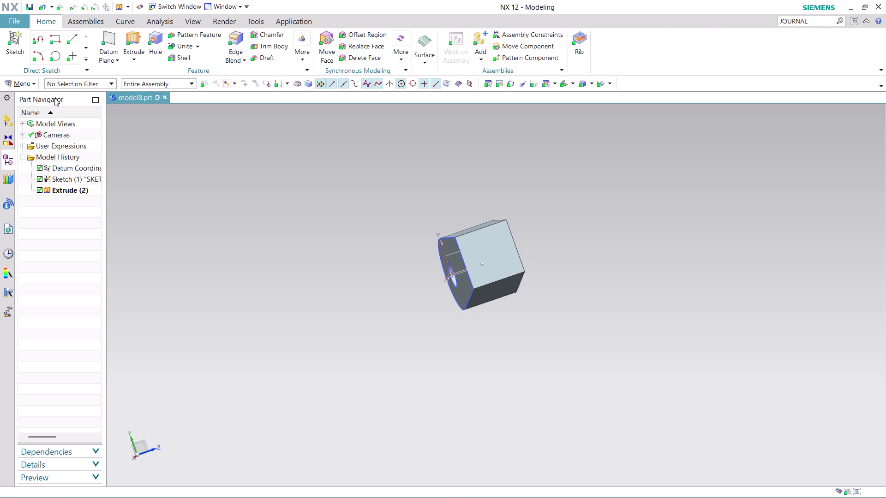
click(15, 82)
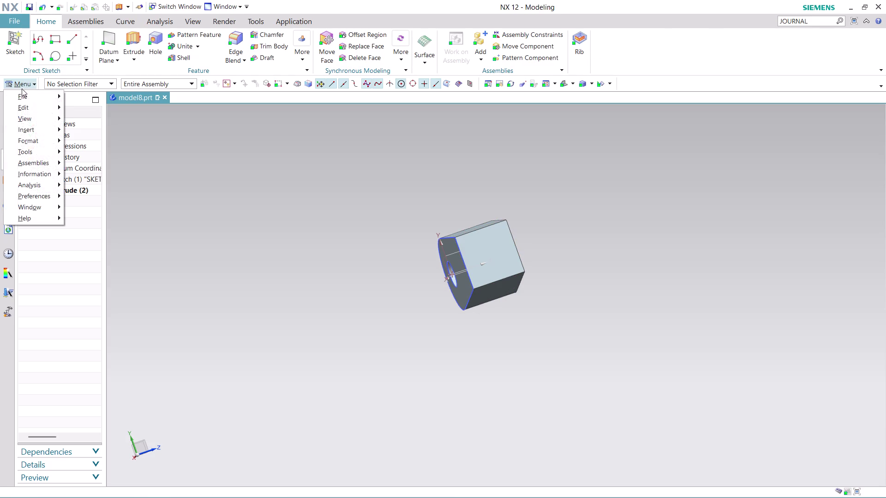
Create a Task Environment sketch on the flat end face with Y-axis reference and origin point.
click(103, 142)
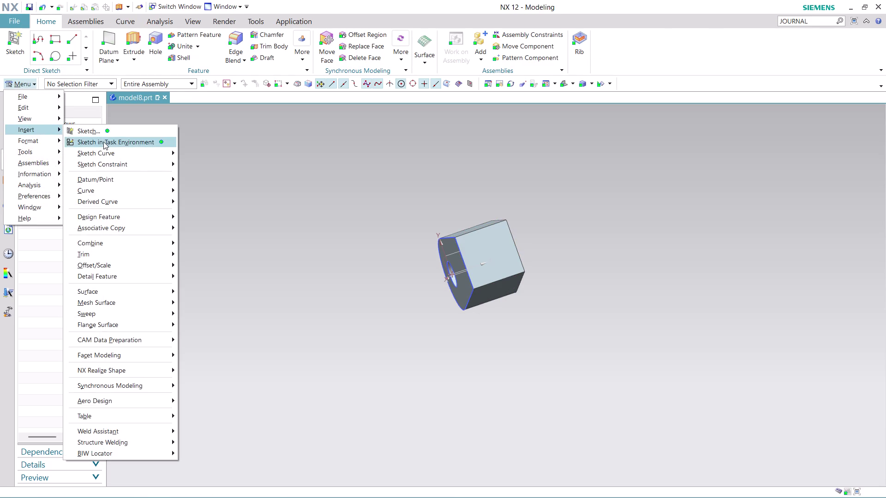
click(500, 256)
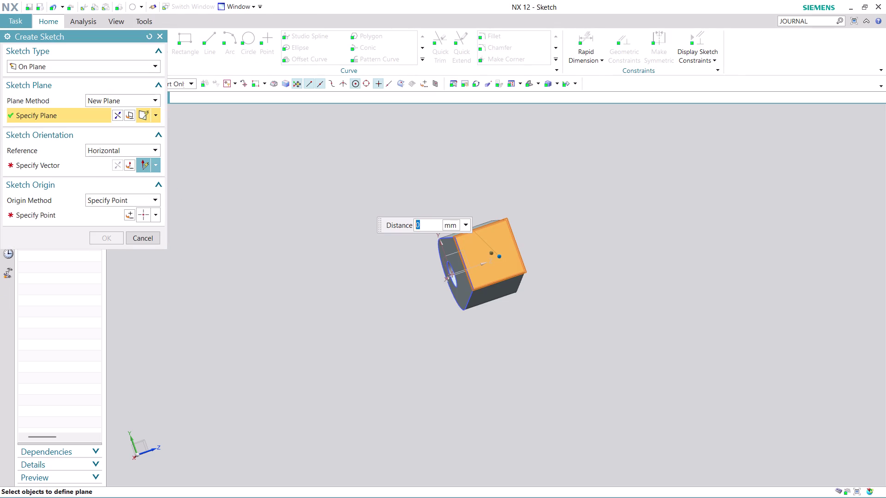
click(84, 163)
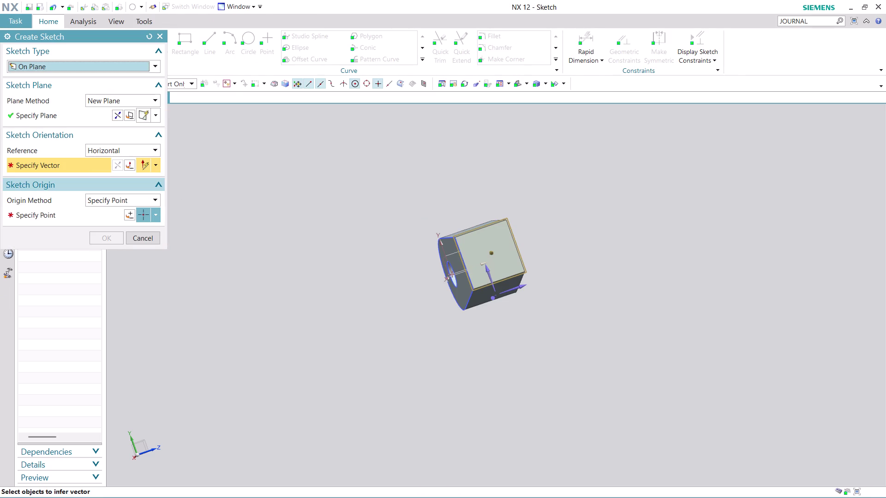
click(488, 273)
click(535, 285)
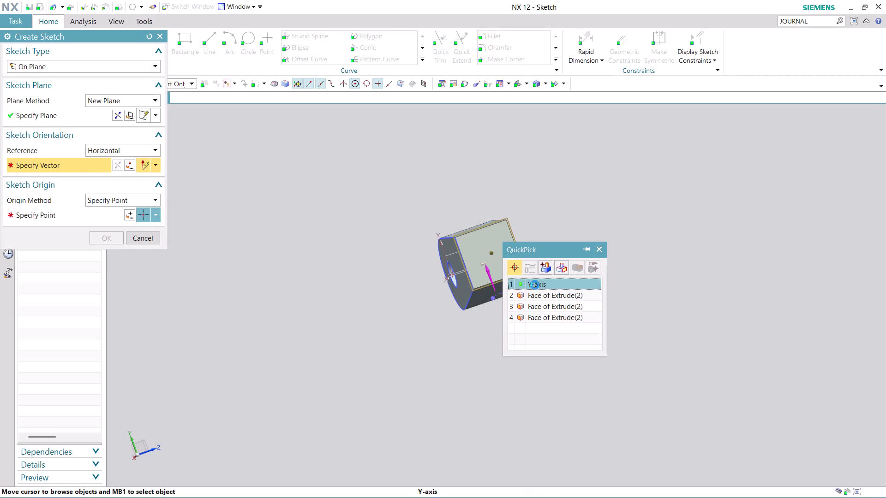
click(125, 214)
click(117, 231)
click(110, 236)
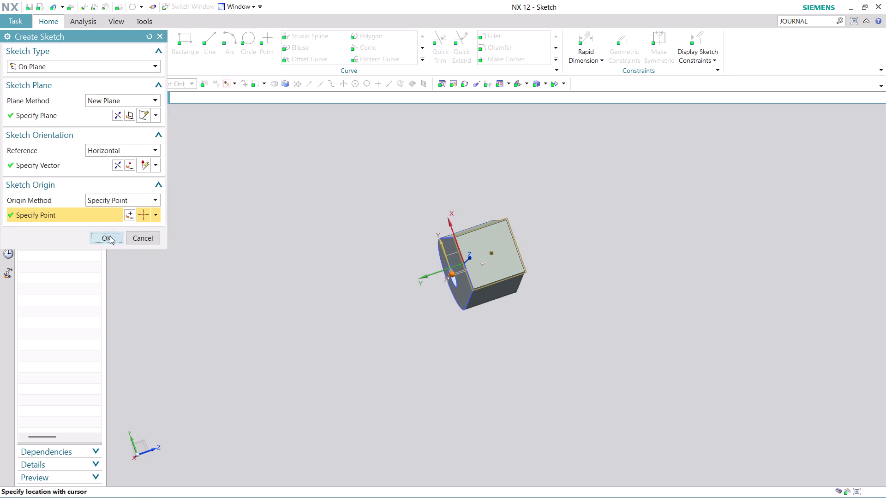
scroll(up, 3)
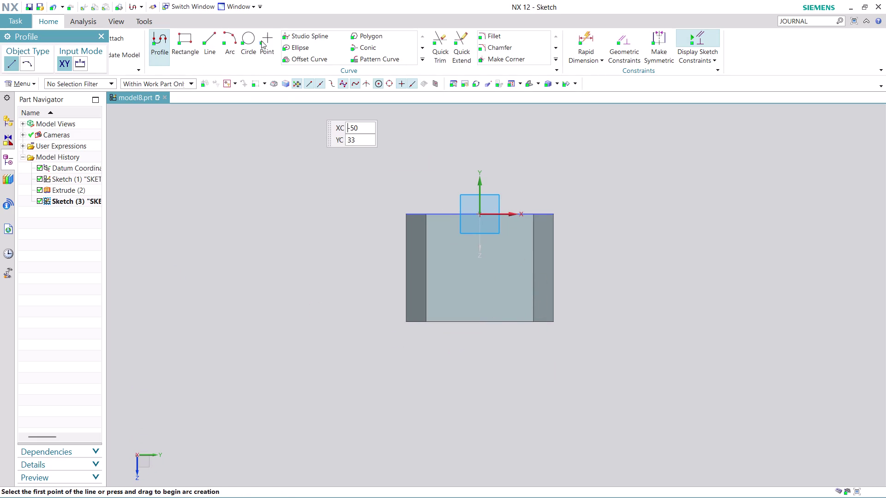
Place a sketch point on the end face and set its top-edge distance to 16 mm.
click(265, 40)
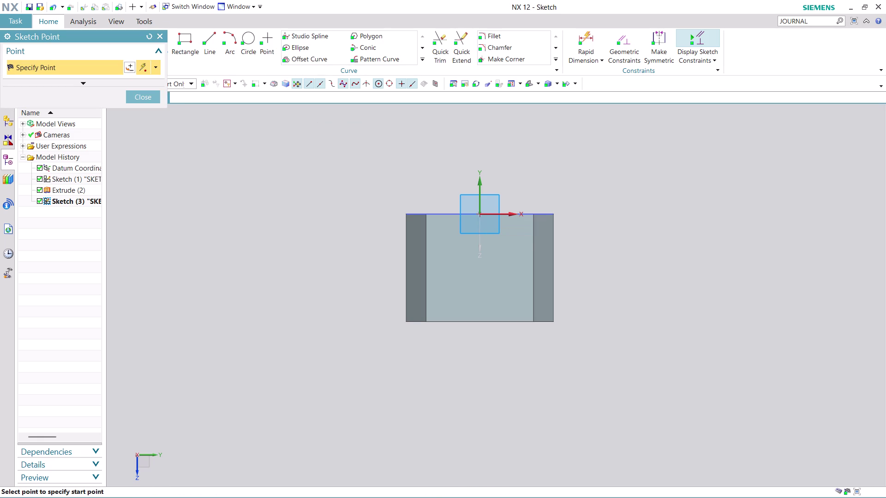
click(479, 271)
key(Escape)
key(Escape)
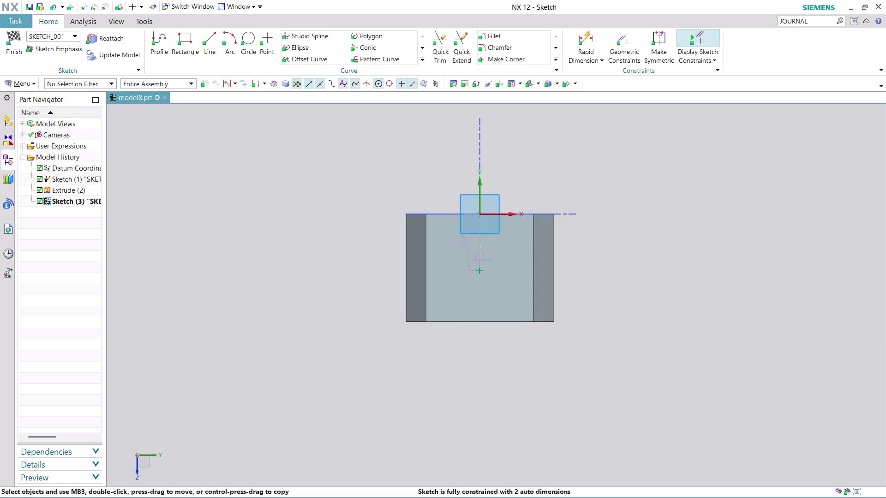
drag(464, 240, 289, 251)
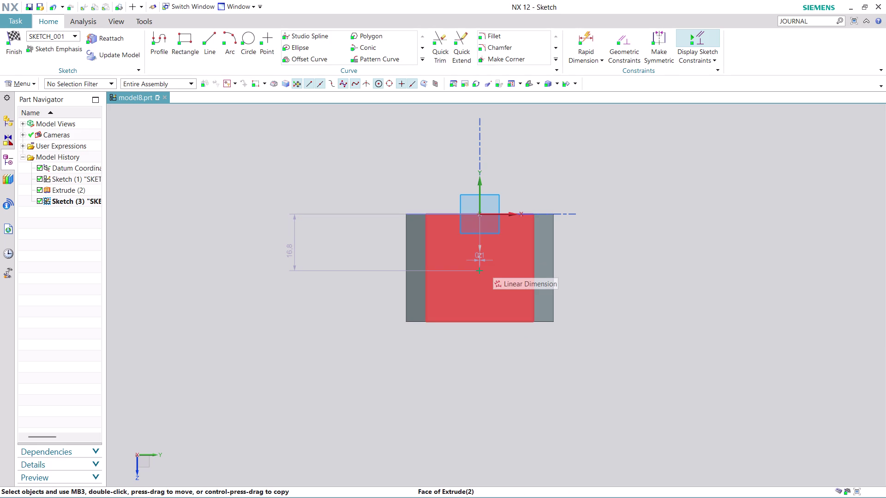
double_click(295, 250)
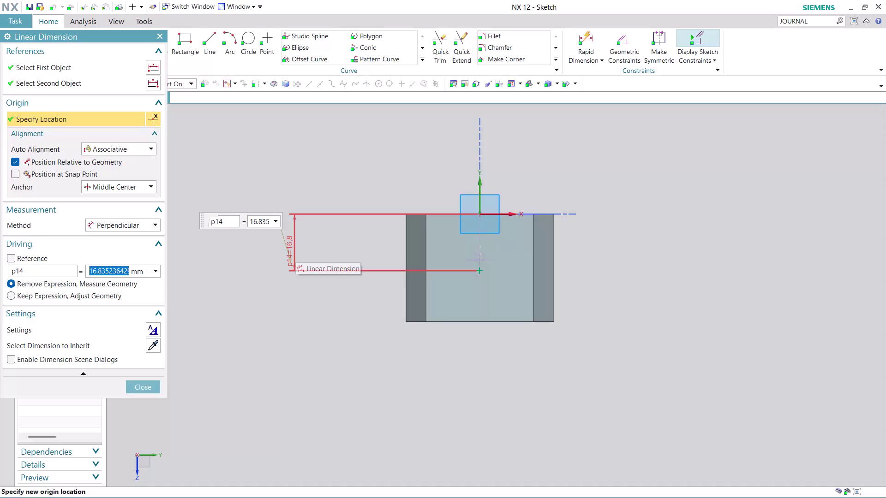
text(16)
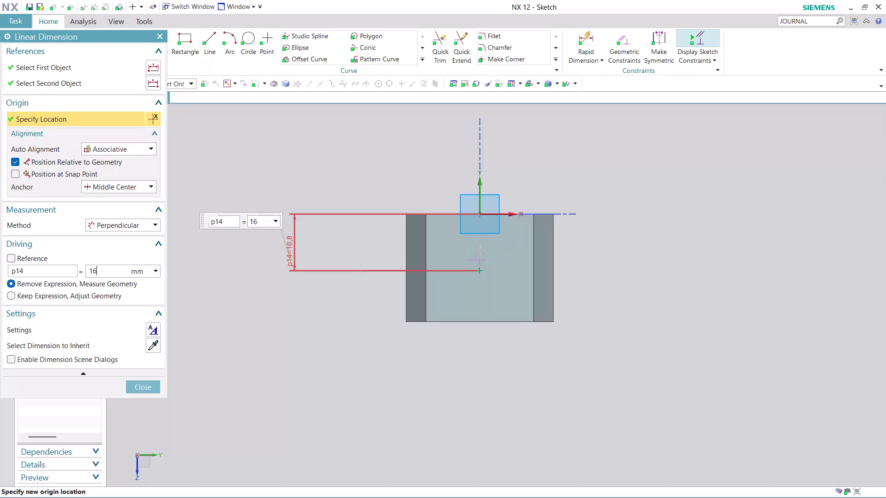
key(Return)
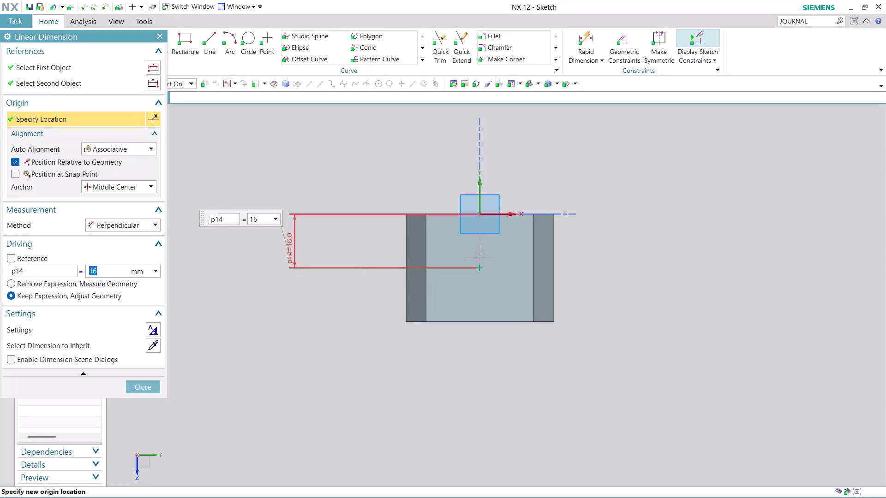
click(150, 385)
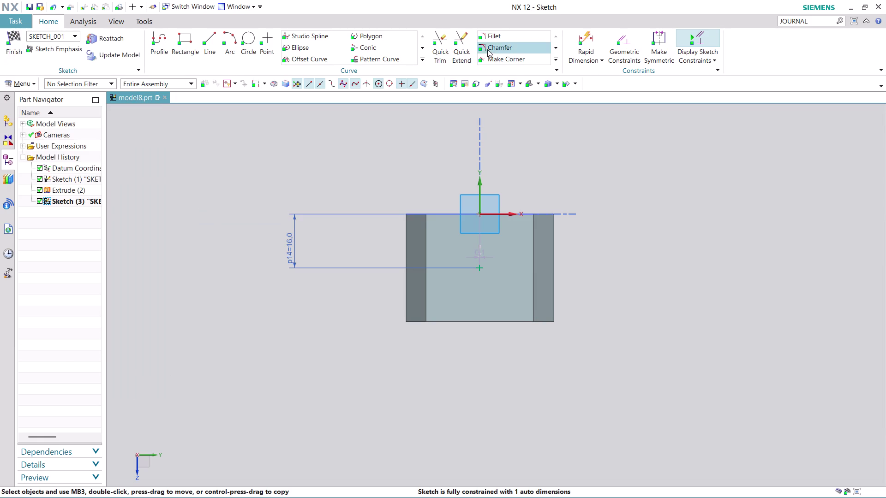
Add a 16 mm Rapid Dimension from the point to the right edge and finish the sketch.
click(581, 41)
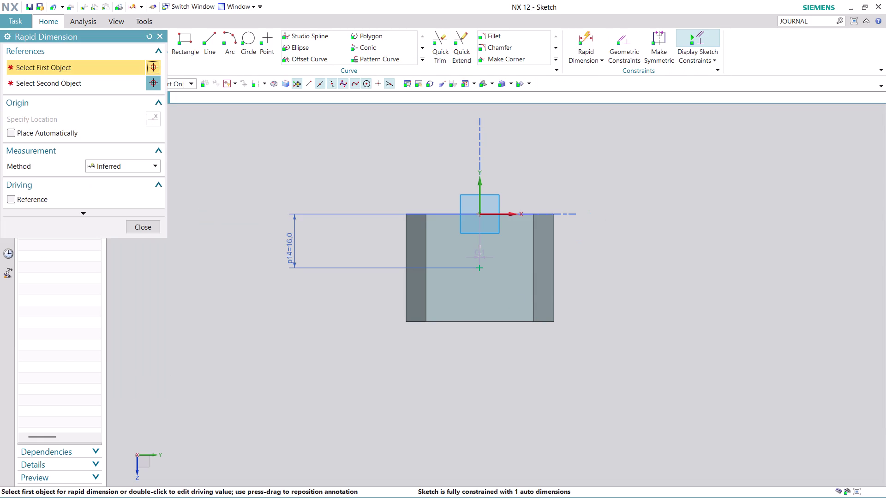
click(479, 268)
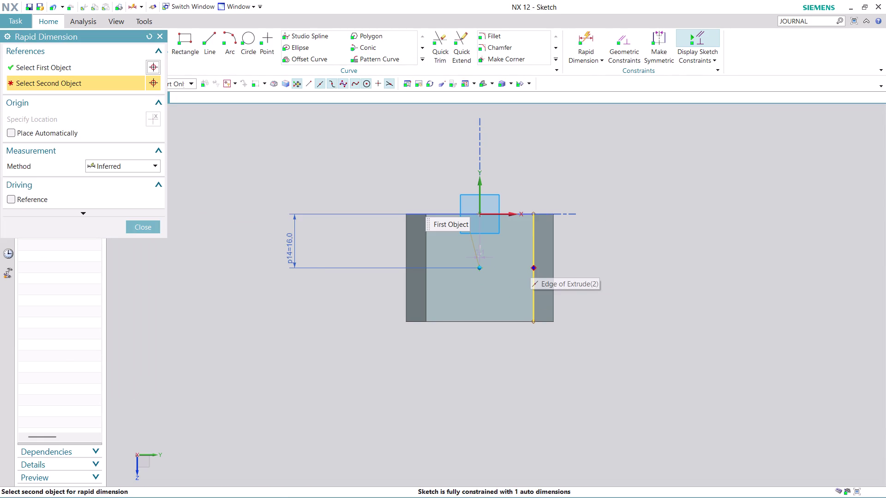
click(534, 268)
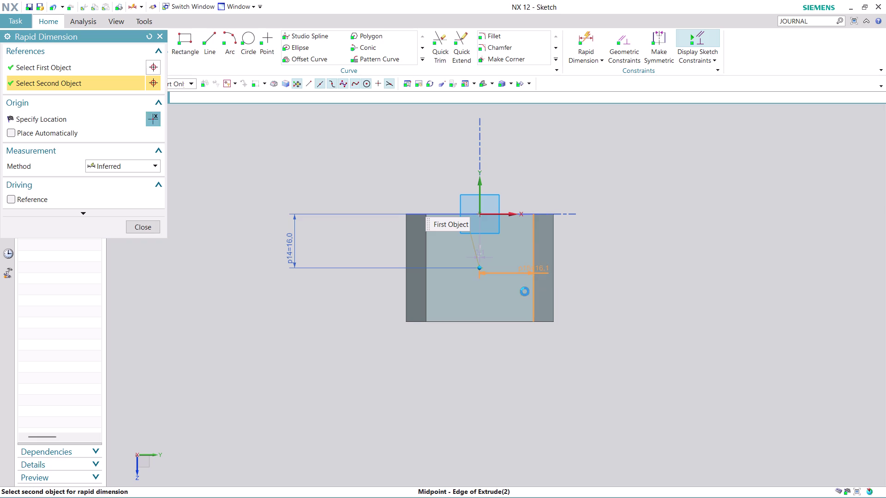
click(507, 388)
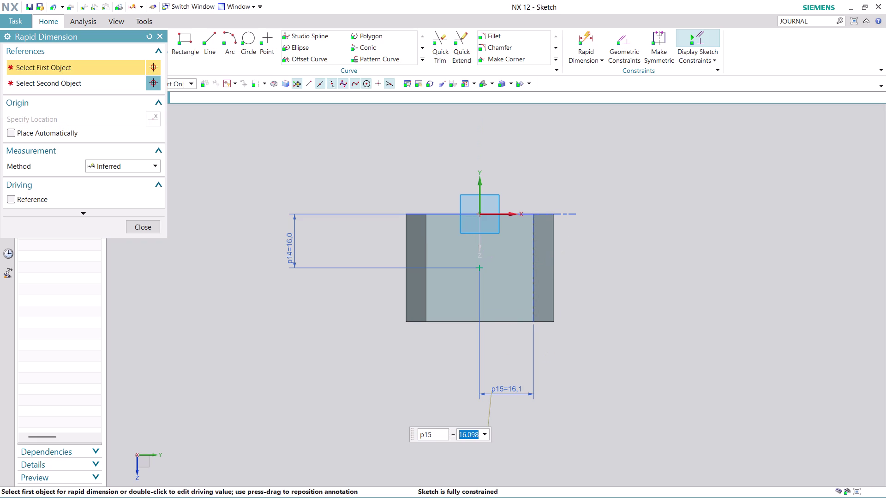
text(16)
key(Return)
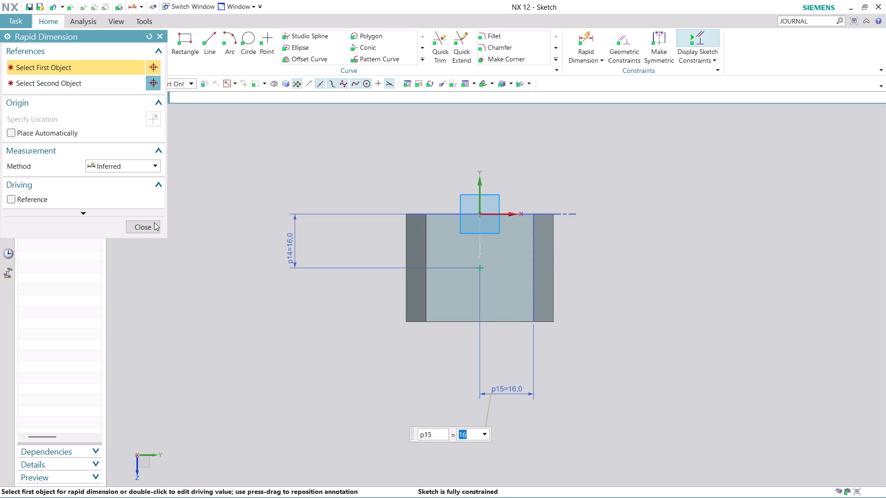
click(146, 222)
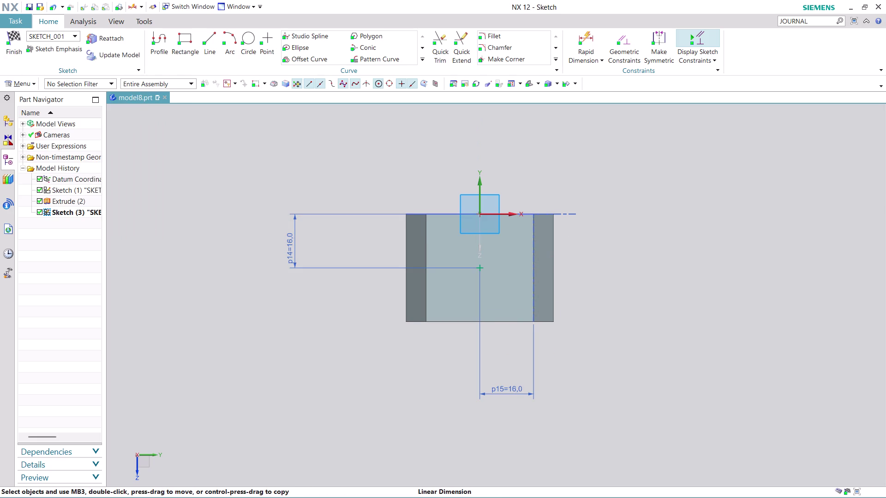
click(15, 52)
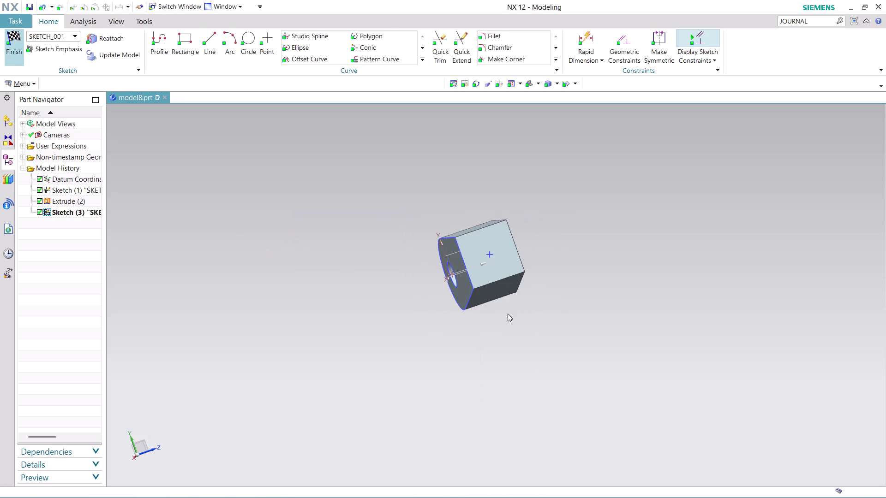
Launch Hole, set Form to Simple and change the type from General Hole to Threaded Hole.
scroll(up, 3)
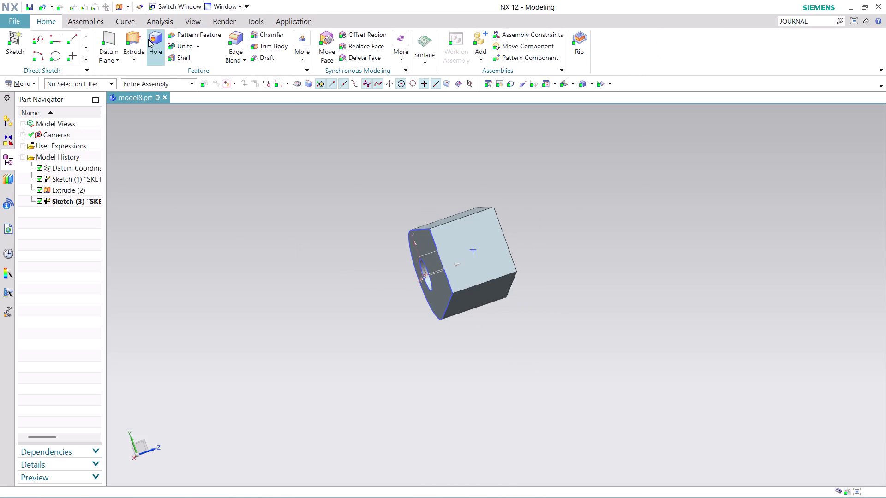
click(152, 37)
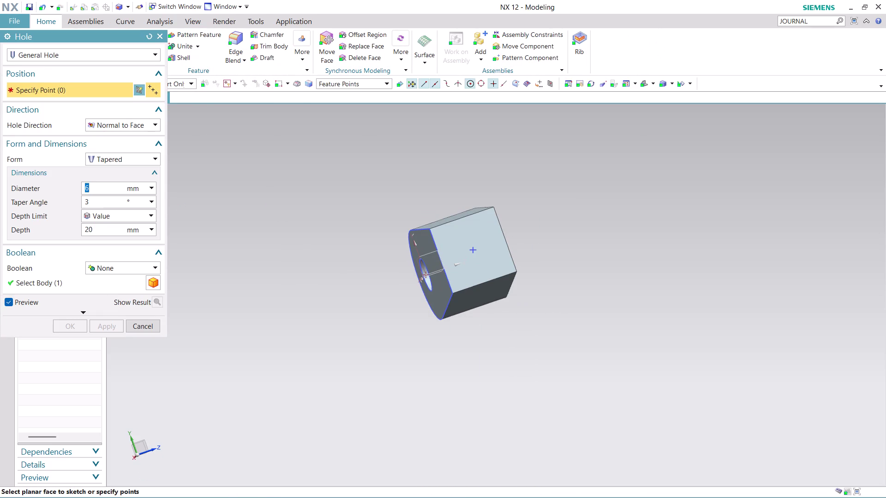
click(149, 160)
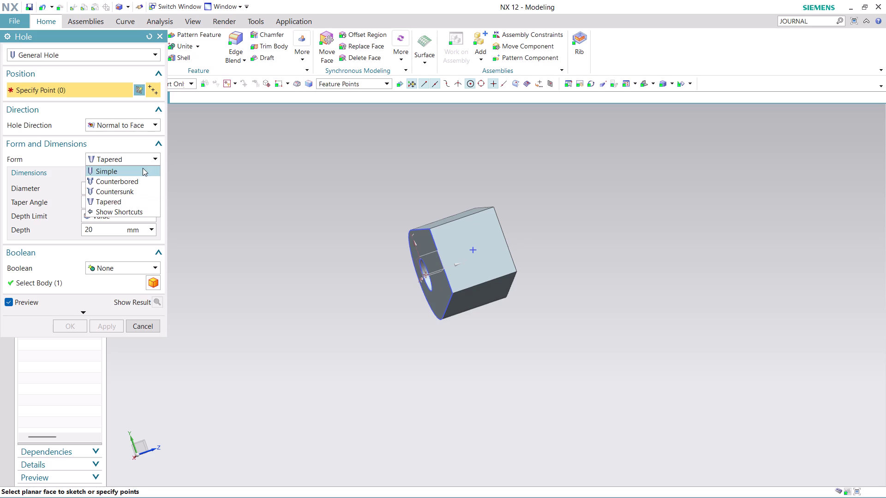
click(142, 168)
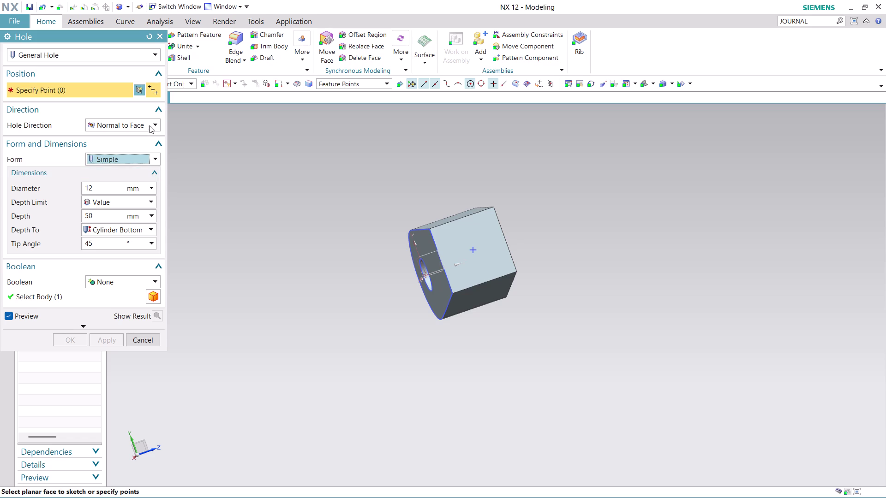
click(150, 51)
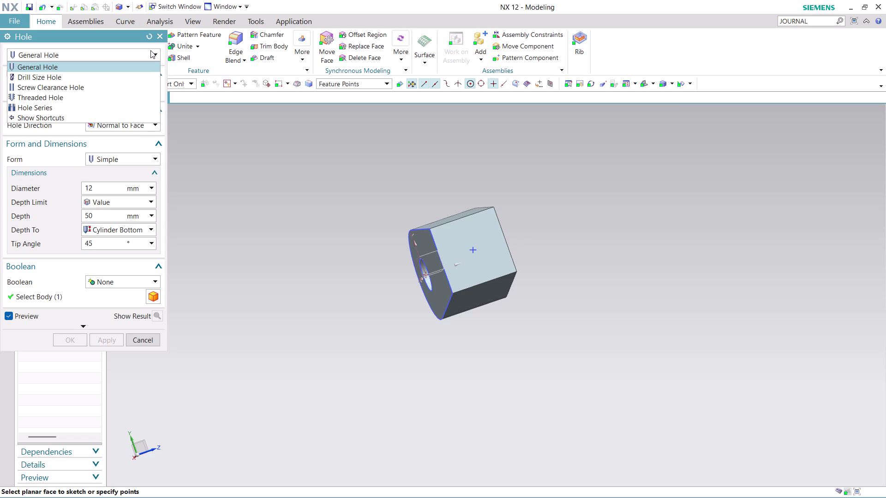
click(110, 95)
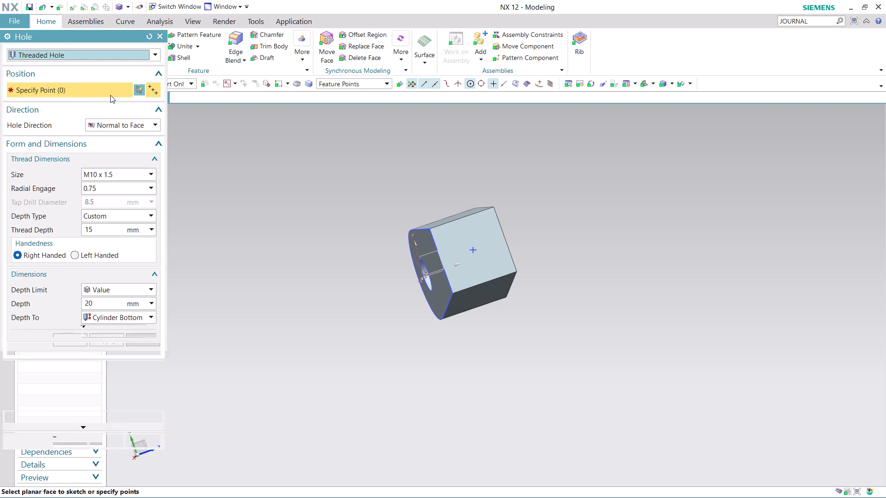
Set thread size M20 x 2.5, thread depth 34 mm and hole depth 38 mm.
click(123, 174)
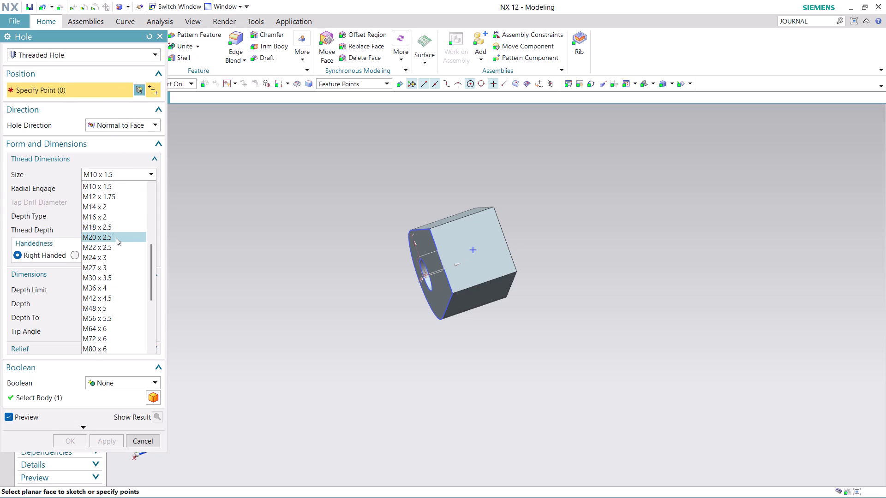
click(116, 238)
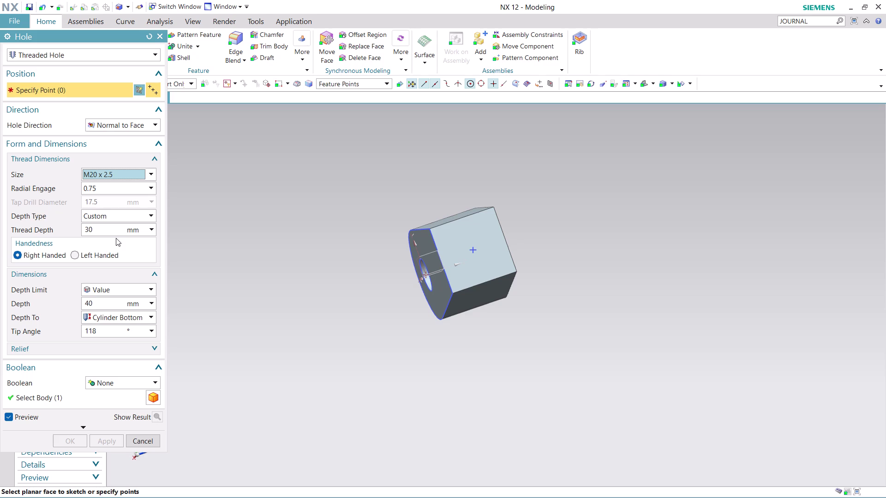
click(107, 302)
click(108, 302)
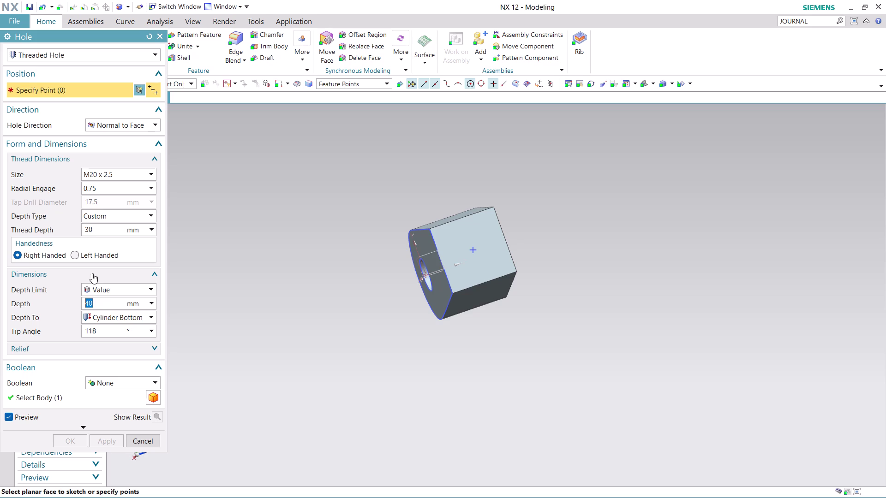
double_click(98, 230)
text(34)
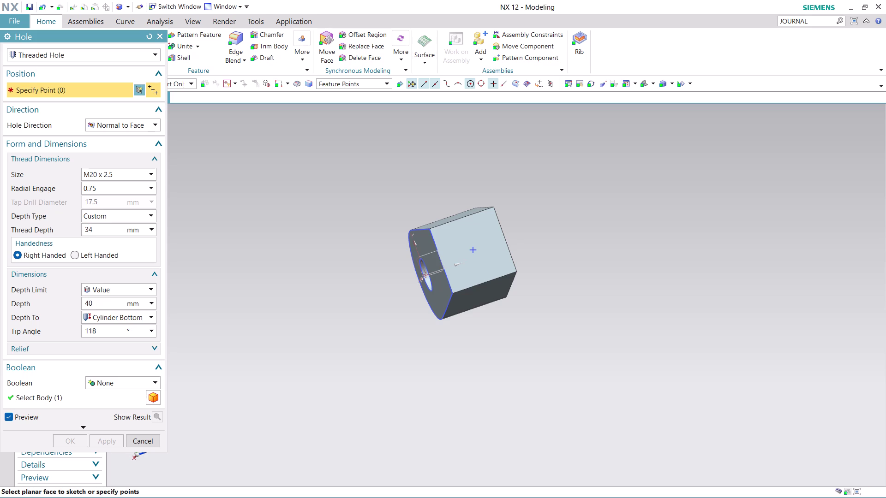
double_click(106, 303)
text(38)
click(473, 249)
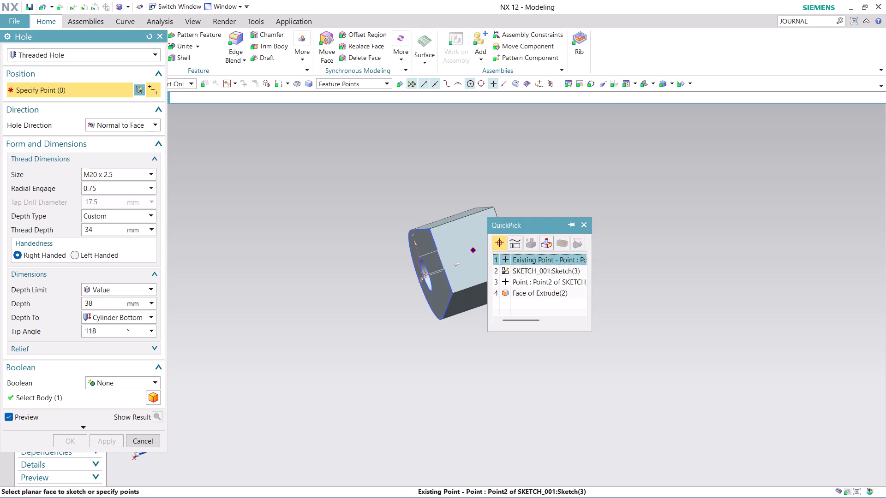
Pick the sketch point, orbit to inspect the hole preview, then undo the hole setup.
click(533, 261)
middle_drag(562, 258, 613, 210)
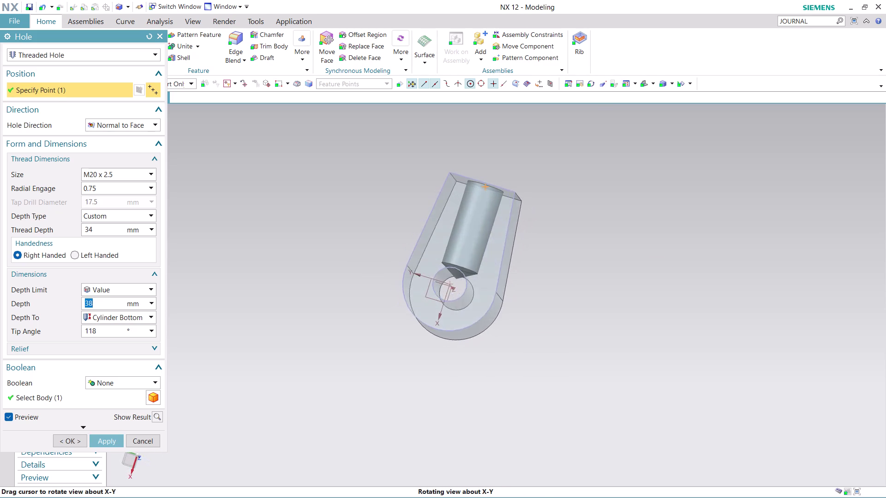
middle_drag(613, 210, 618, 213)
middle_click(617, 213)
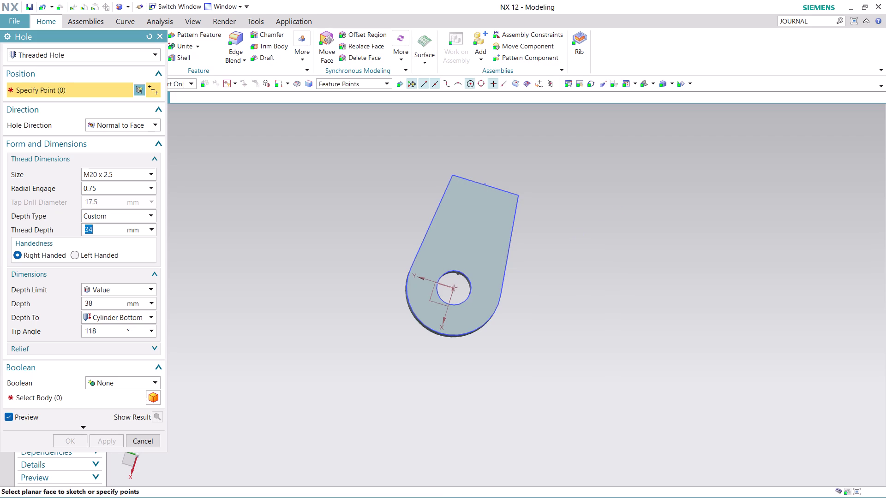
middle_drag(555, 189, 544, 247)
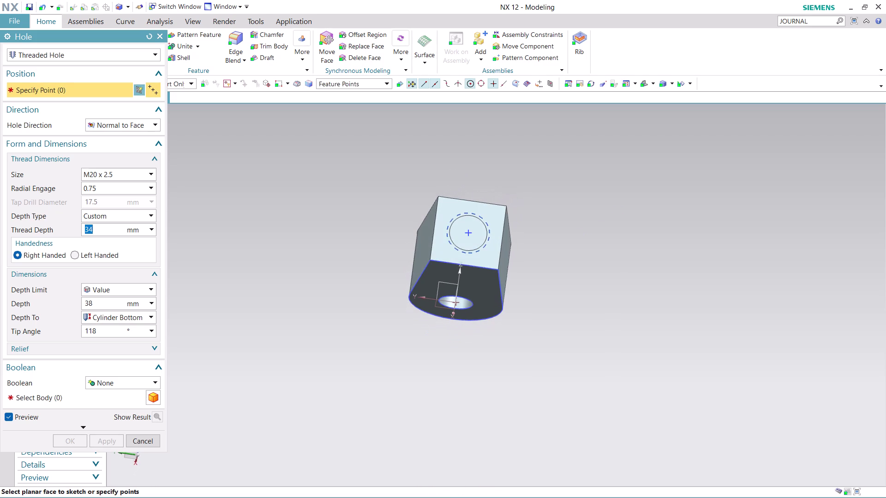
scroll(up, 3)
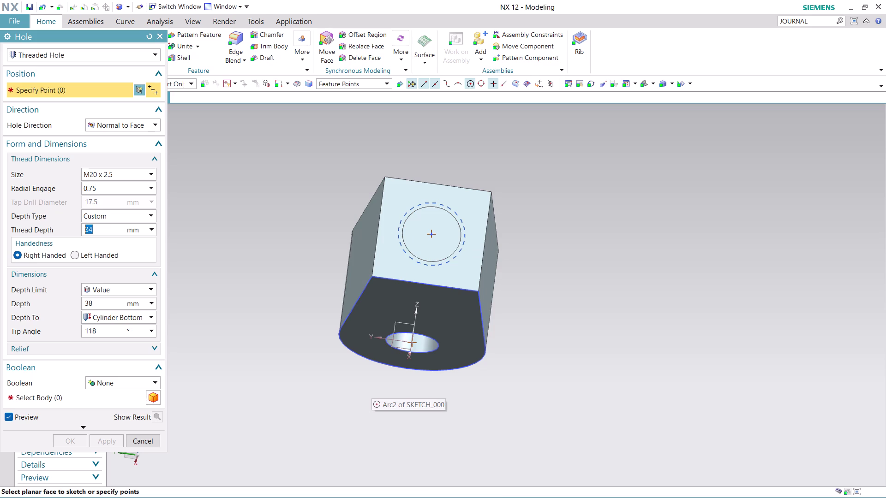
key(ctrl+z)
key(ctrl+z)
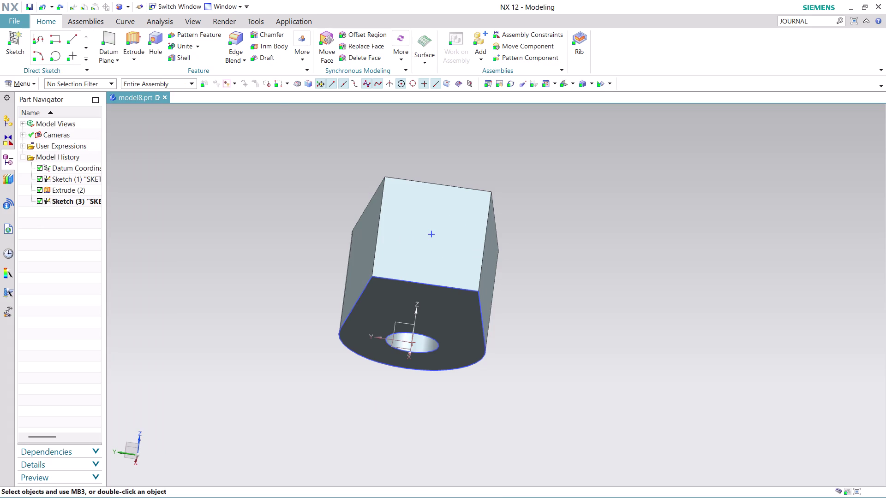
Reopen Hole, clear the placement point, set Boolean to Subtract, then undo to cancel.
click(153, 34)
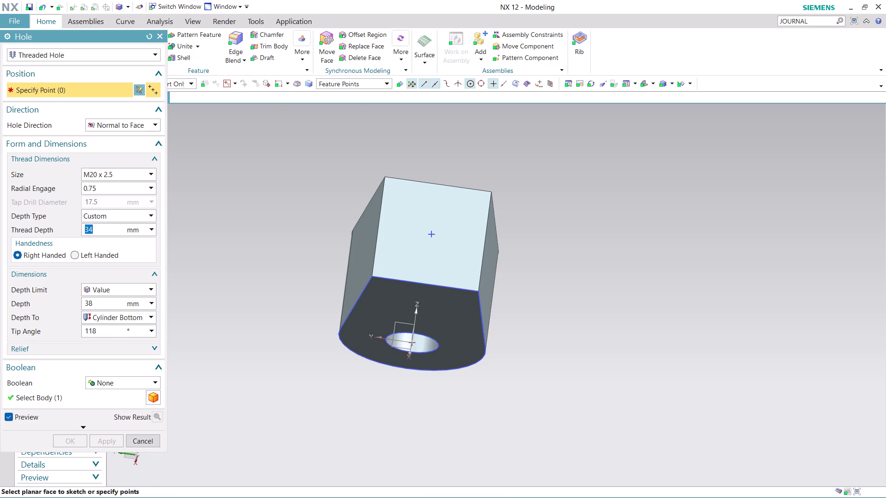
click(431, 234)
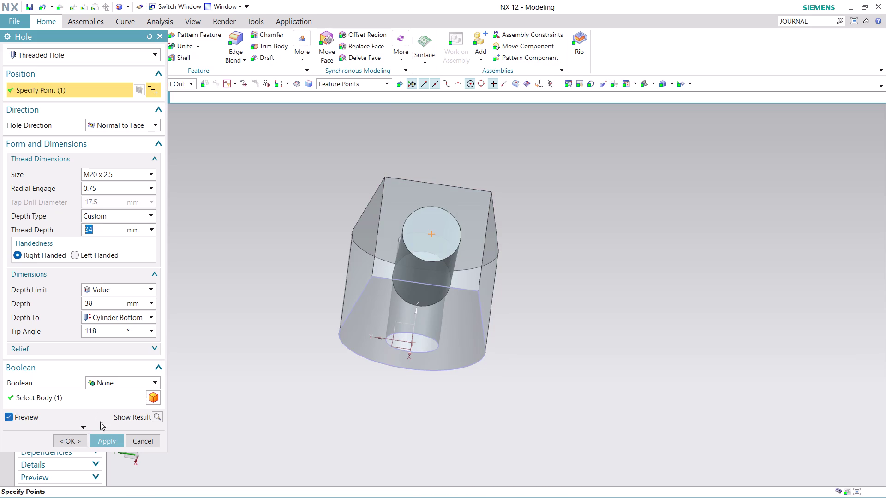
click(109, 438)
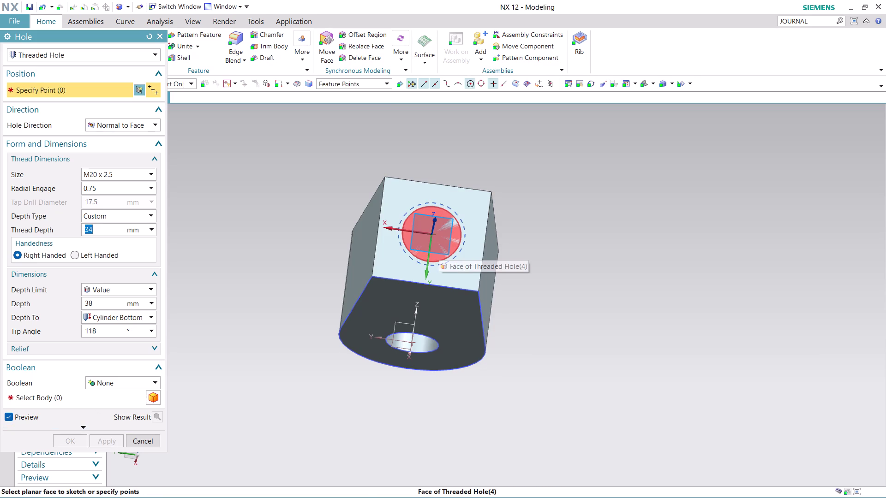
click(149, 381)
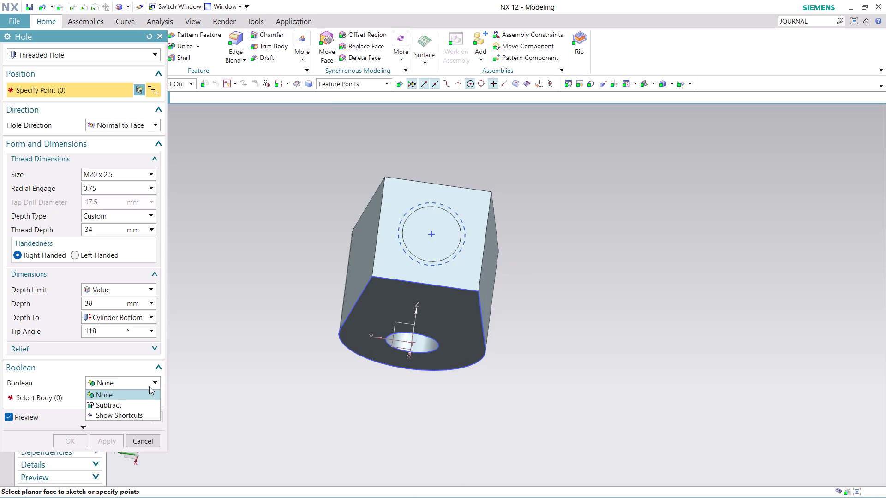
click(143, 406)
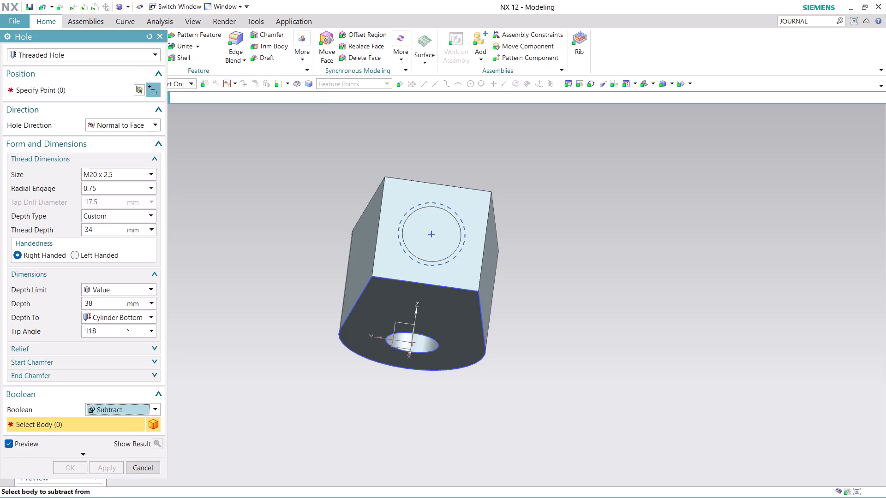
key(ctrl+z)
key(ctrl+z)
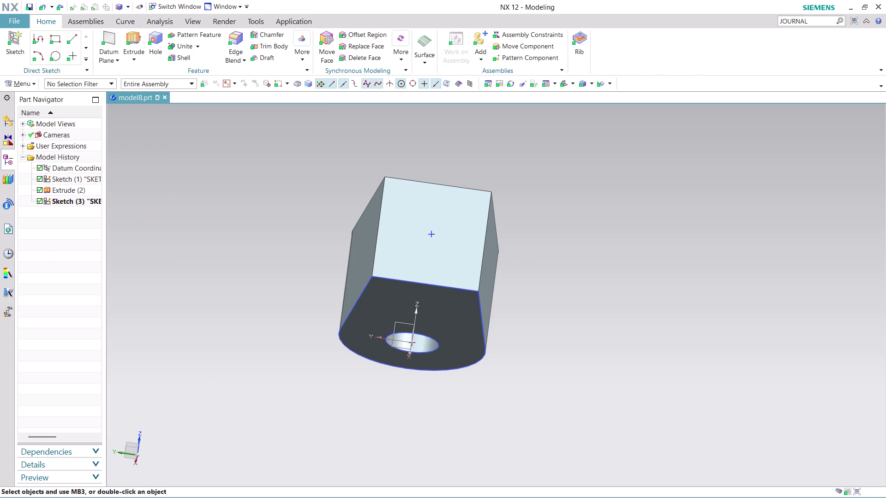
click(158, 39)
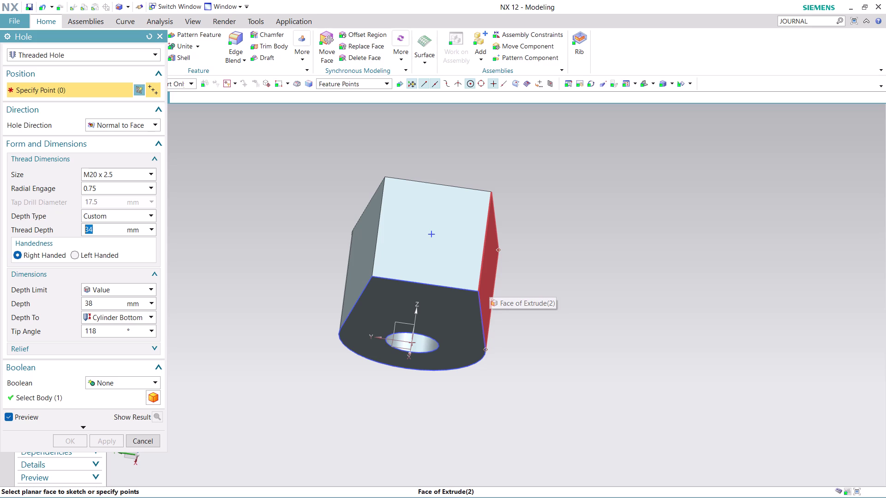
Set the 38 mm hole depth and Boolean Subtract against the solid body.
double_click(105, 303)
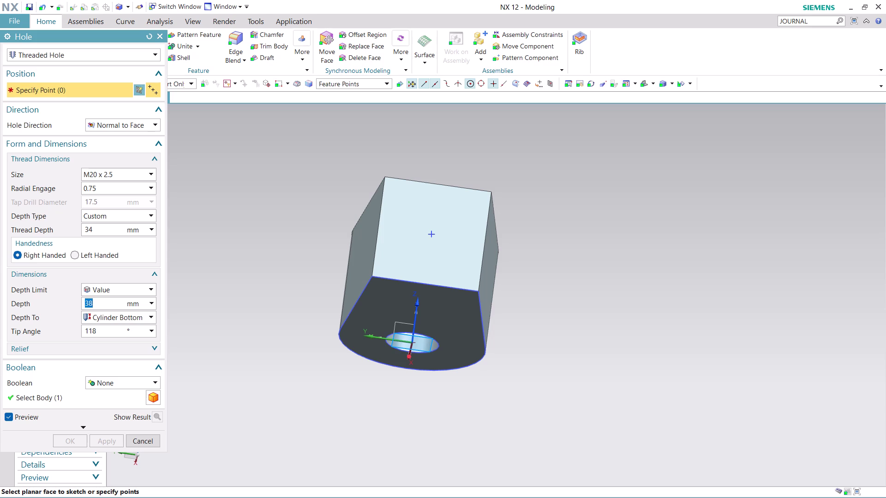
click(105, 303)
click(155, 378)
click(123, 408)
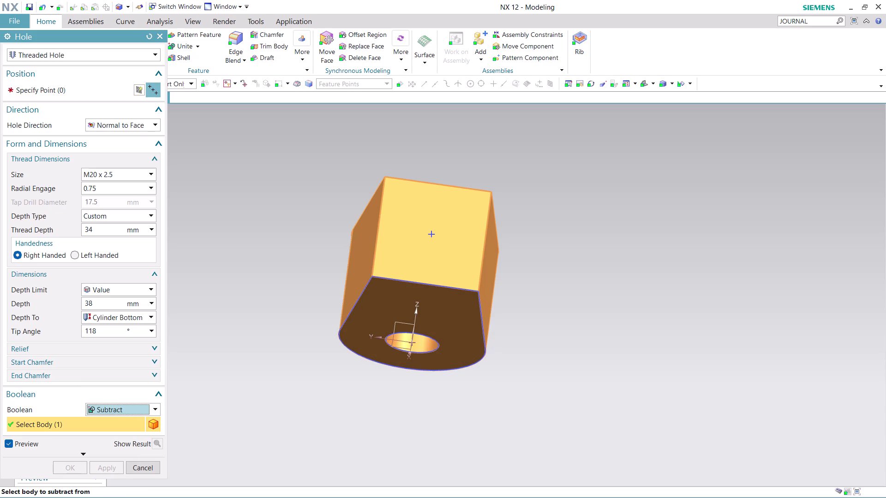
Position the M20 hole at the sketched point, apply it, and close the dialog.
click(100, 91)
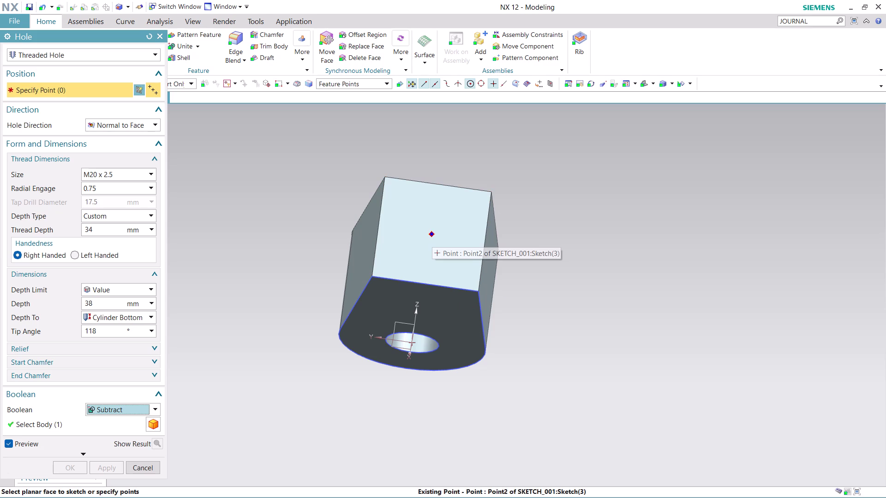
click(432, 236)
click(506, 248)
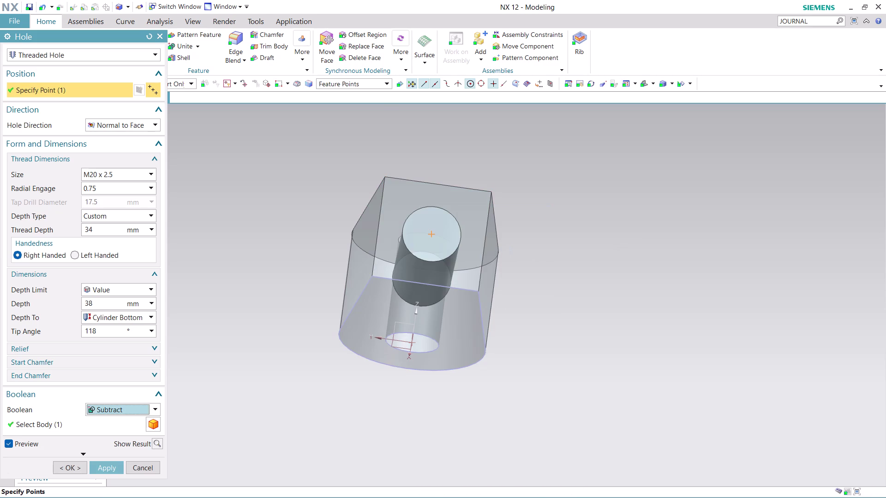
middle_drag(524, 274, 534, 211)
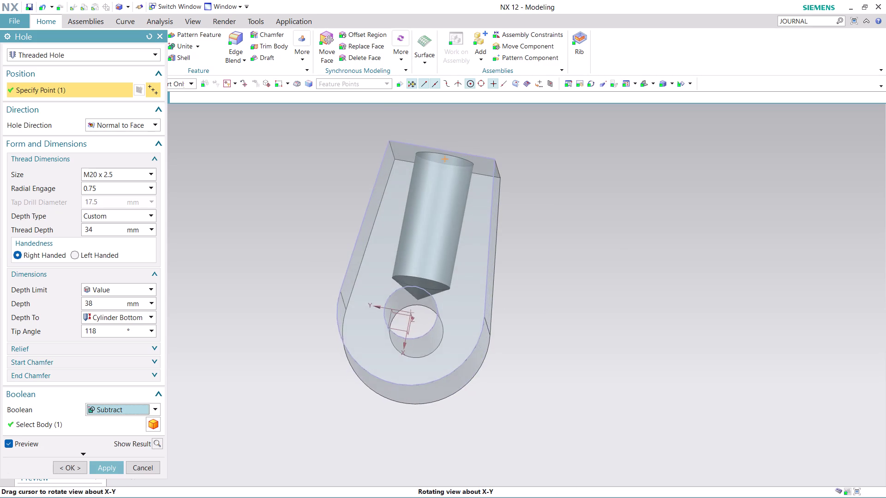
middle_drag(534, 212, 536, 222)
middle_click(536, 222)
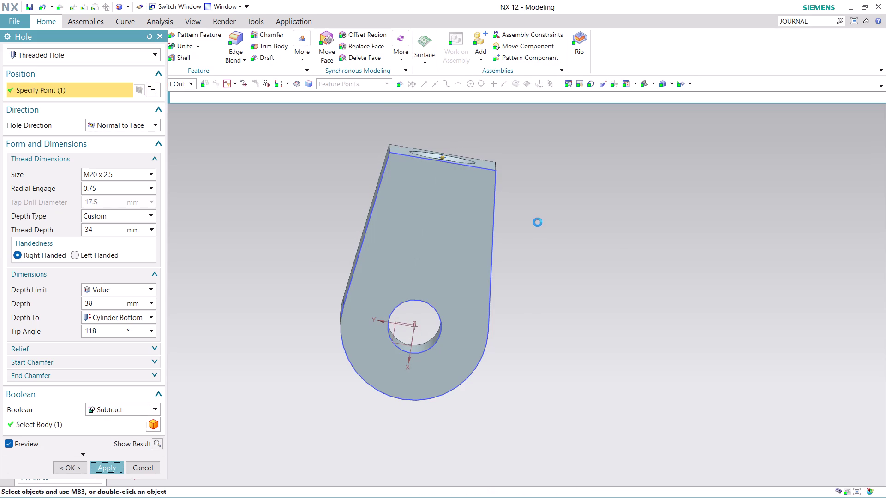
middle_drag(554, 187, 542, 239)
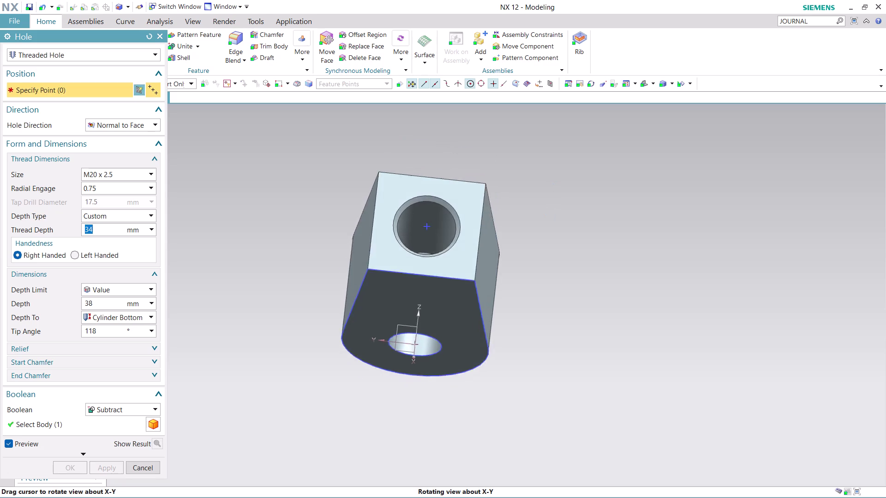
middle_drag(542, 239, 539, 255)
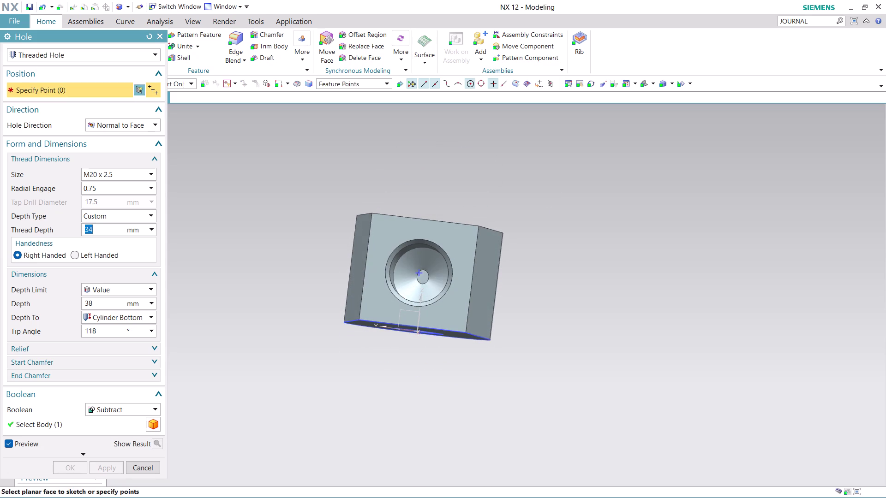
click(135, 465)
scroll(down, 3)
middle_drag(436, 418, 449, 386)
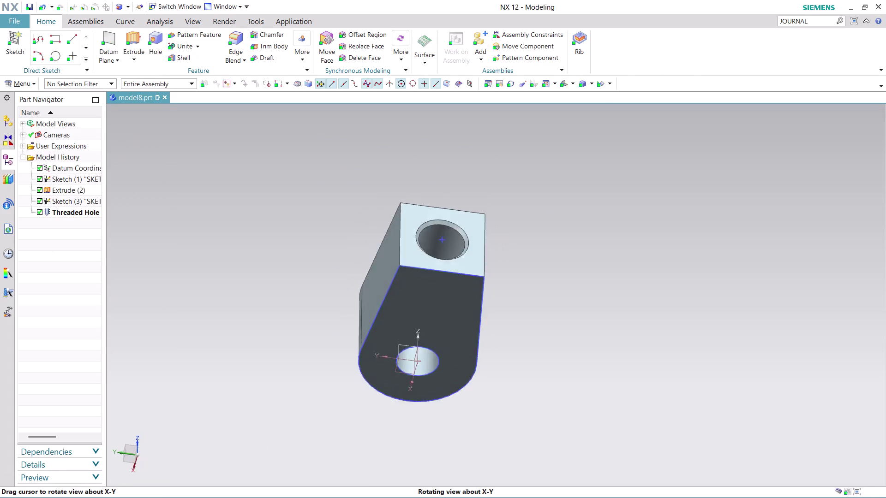
middle_drag(449, 386, 455, 334)
middle_click(455, 334)
scroll(down, 3)
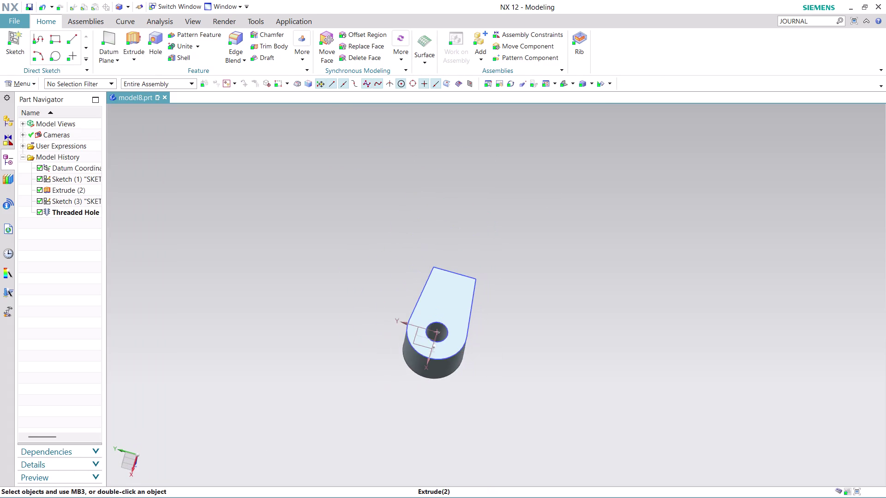
scroll(up, 3)
middle_drag(560, 286, 558, 296)
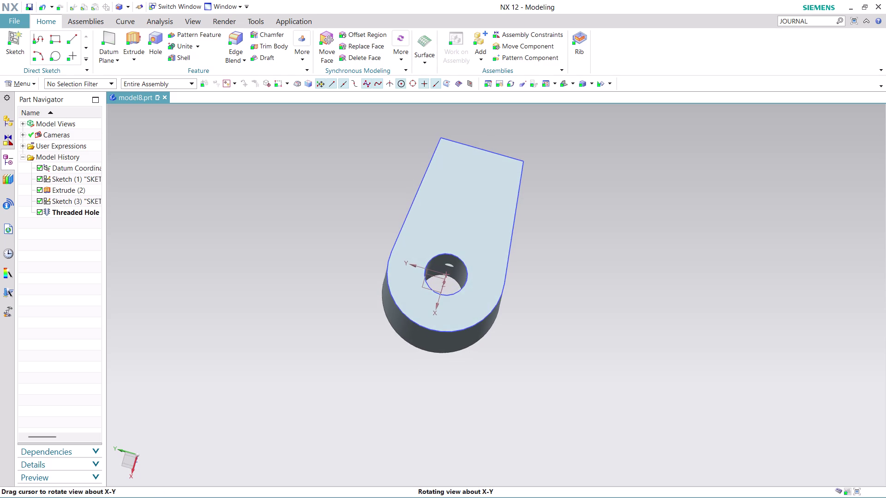
middle_drag(558, 296, 557, 297)
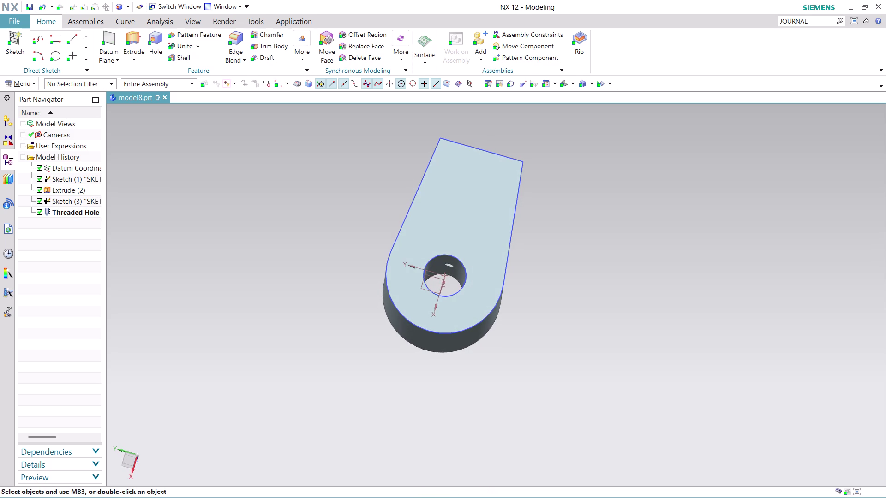
scroll(up, 3)
middle_drag(560, 240, 554, 277)
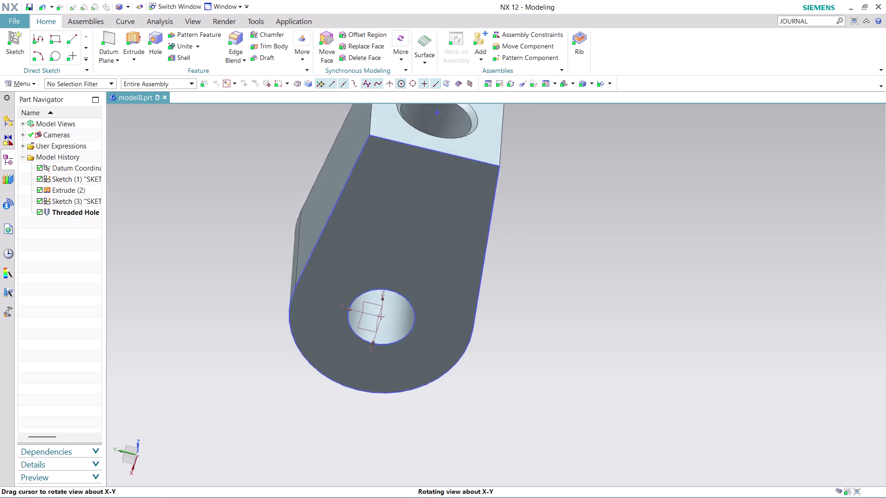
middle_drag(555, 277, 545, 309)
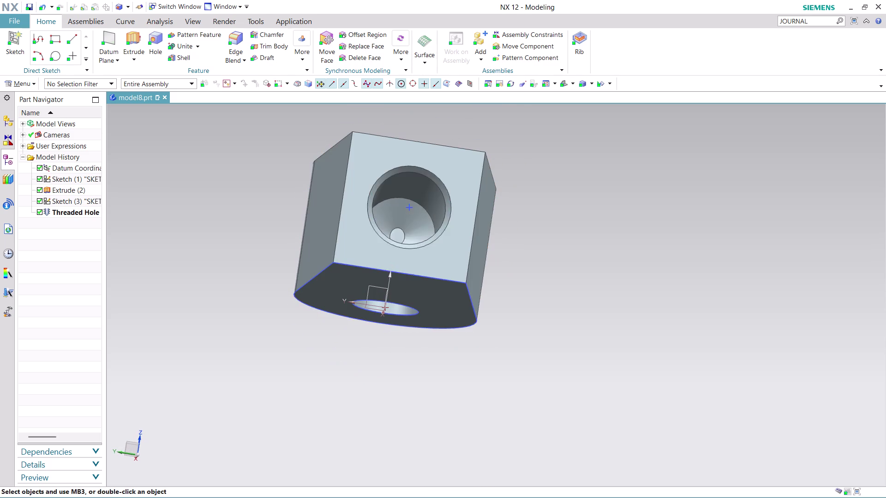
right_click(408, 210)
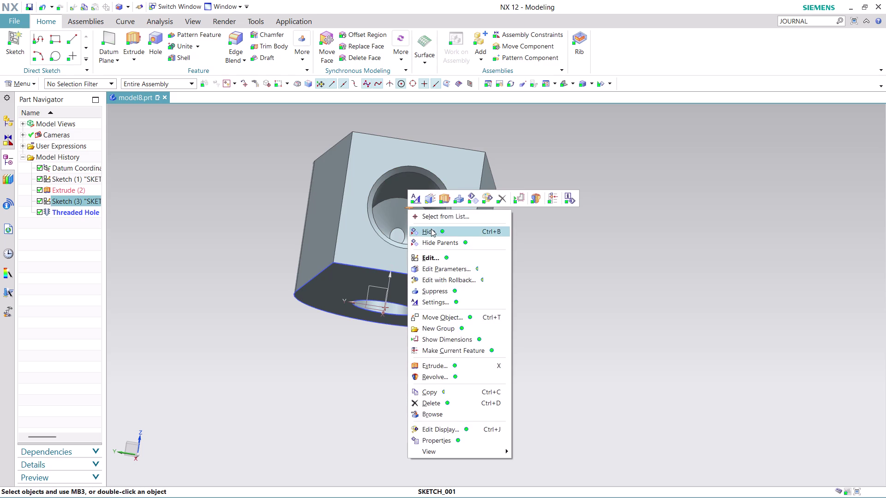
Hide Sketch (3) and Sketch (1) from the Part Navigator.
click(431, 229)
middle_drag(513, 267, 515, 233)
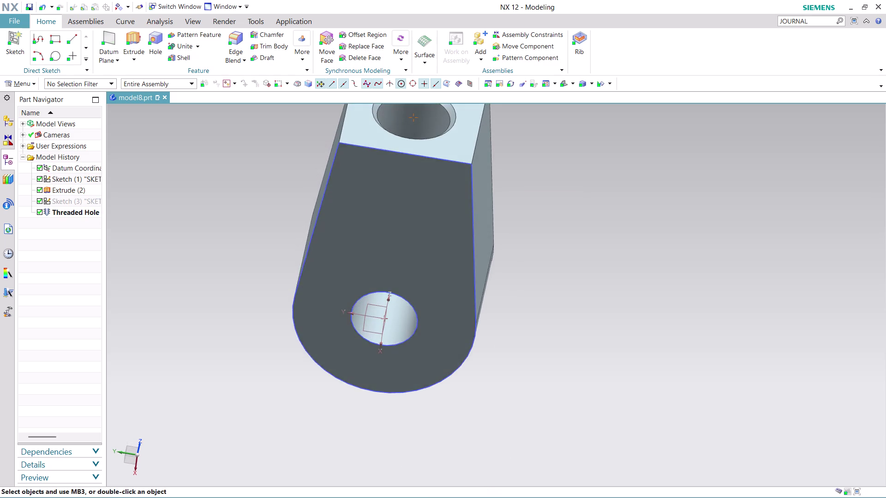
scroll(down, 3)
right_click(500, 253)
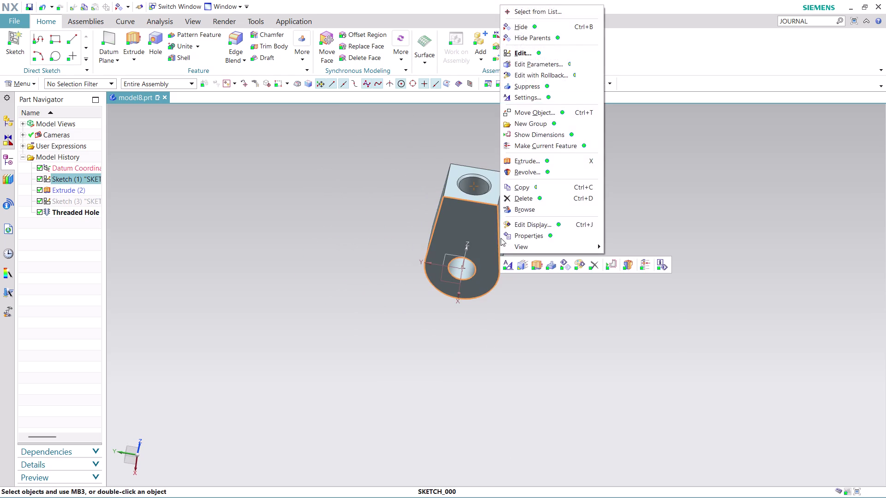
click(542, 28)
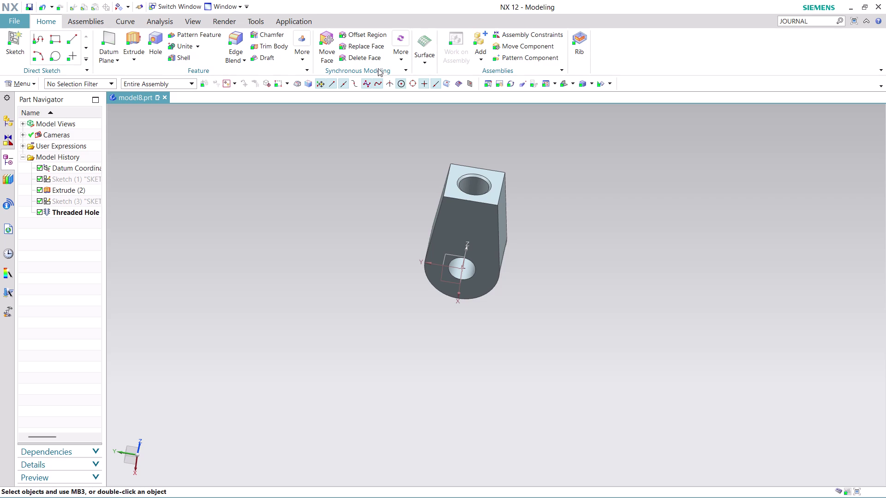
click(192, 23)
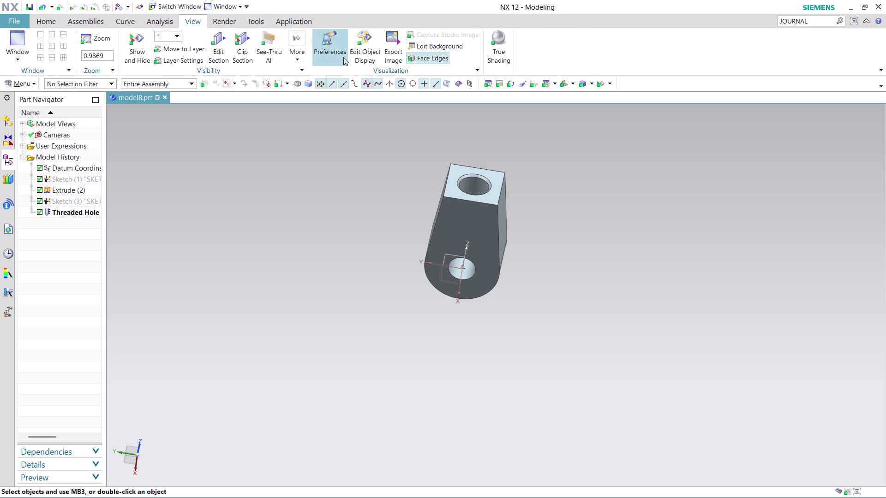
Select the bracket body in Edit Object Display and apply the Emerald colour.
click(373, 51)
click(468, 225)
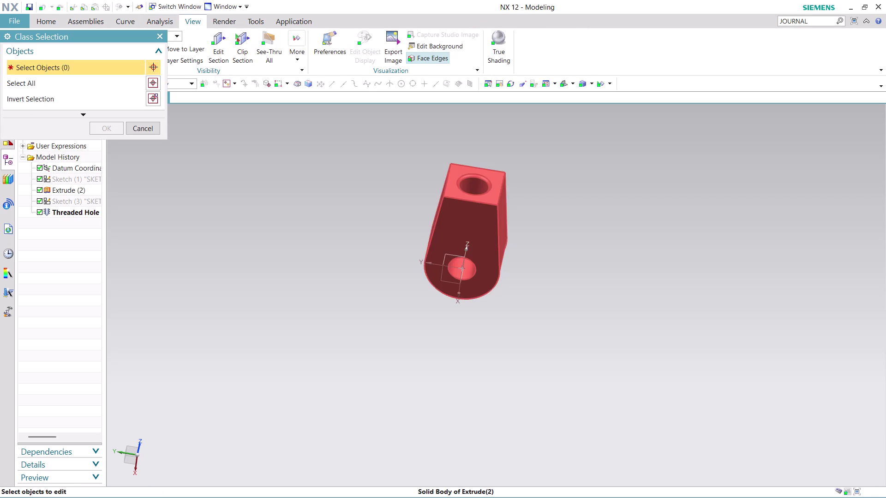
click(106, 131)
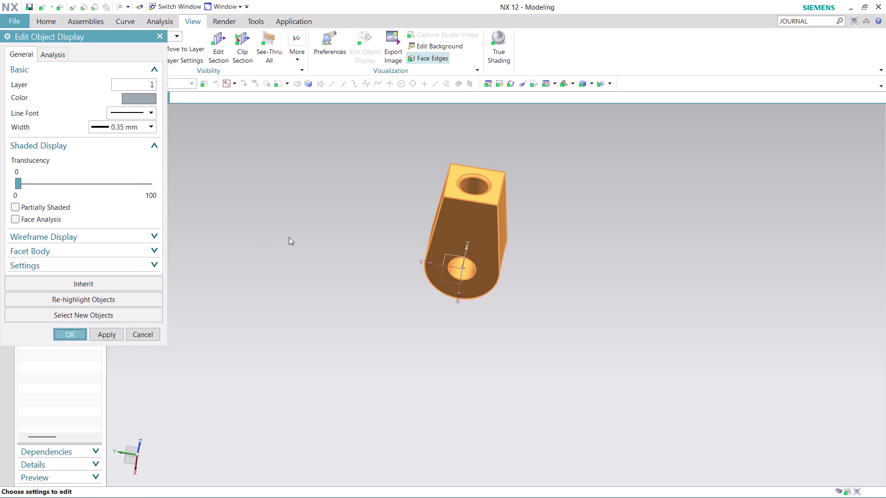
click(142, 97)
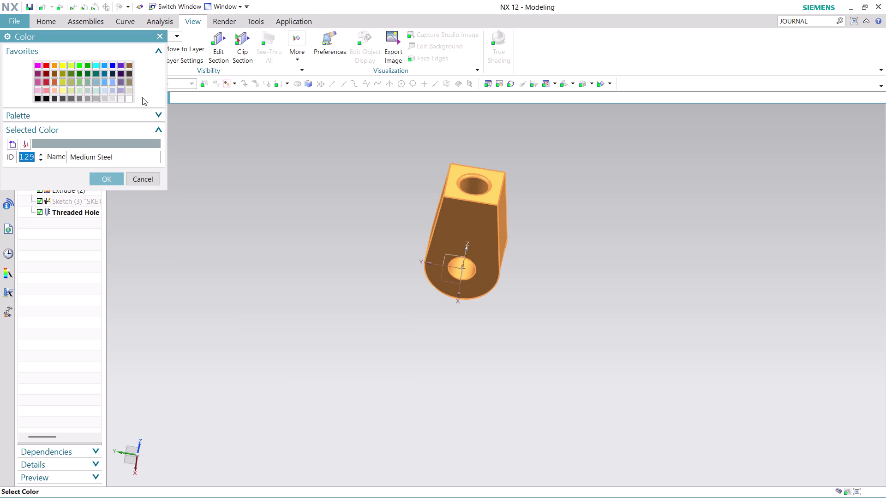
click(87, 65)
click(109, 185)
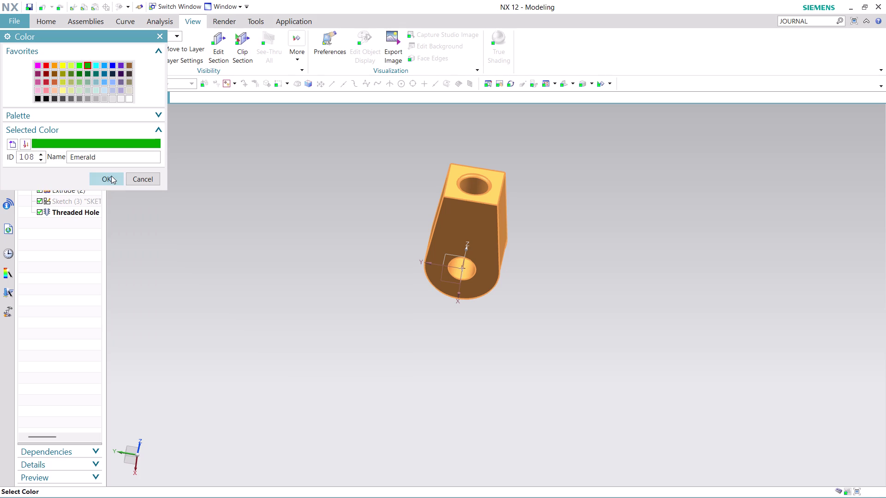
click(111, 176)
click(99, 334)
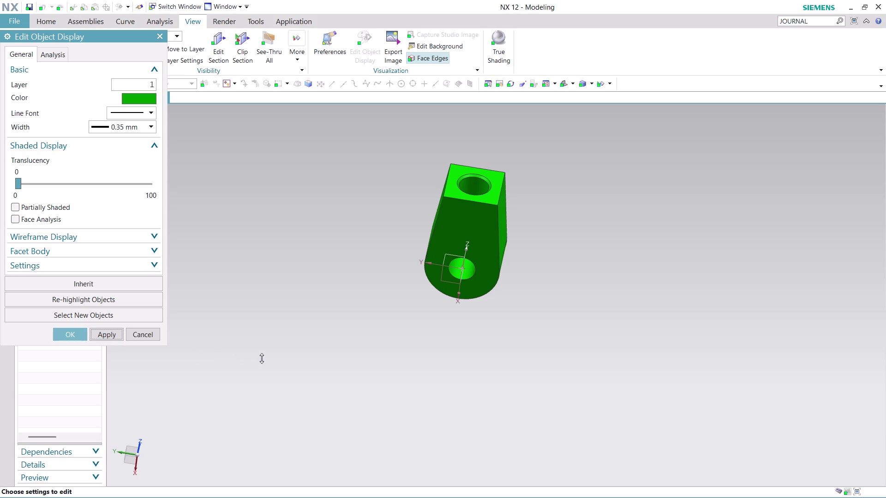
click(70, 336)
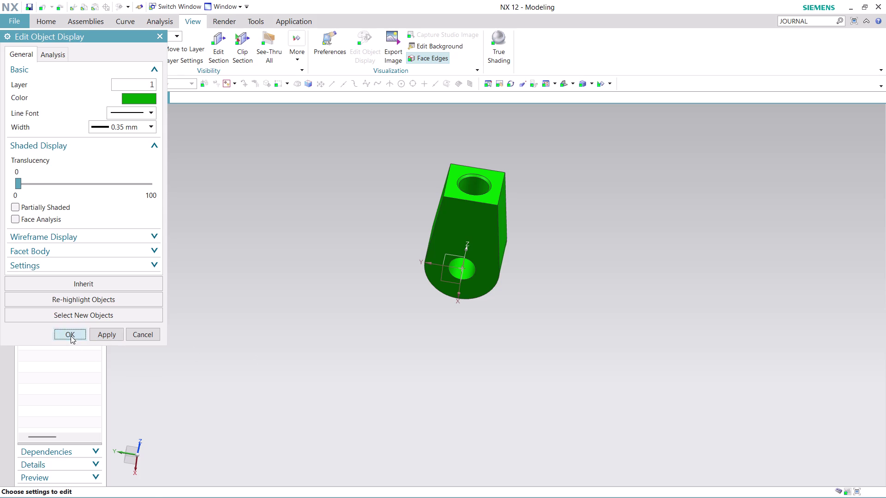
scroll(down, 3)
middle_drag(541, 288, 480, 240)
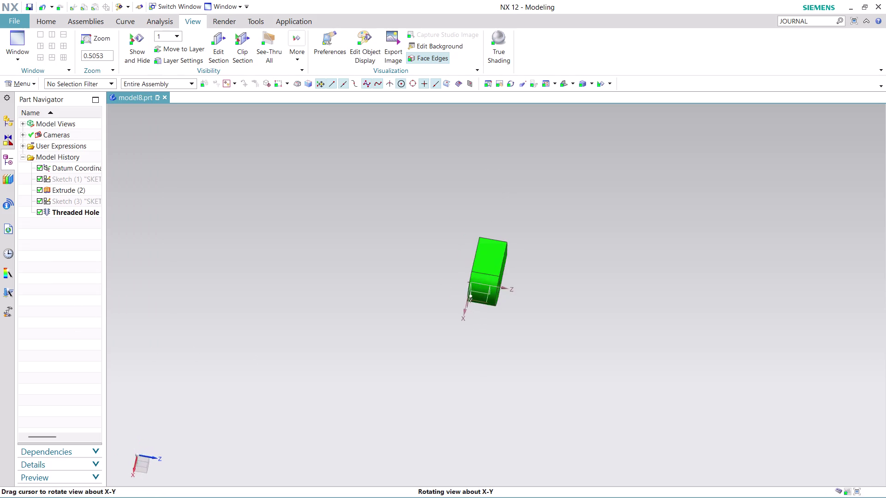
middle_drag(480, 240, 411, 272)
scroll(up, 3)
scroll(up, 3)
scroll(up, 3)
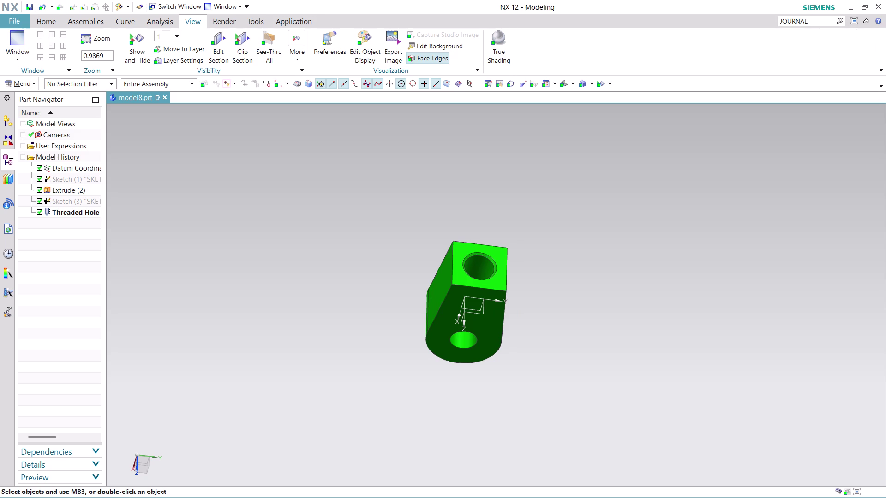
middle_drag(532, 306, 540, 269)
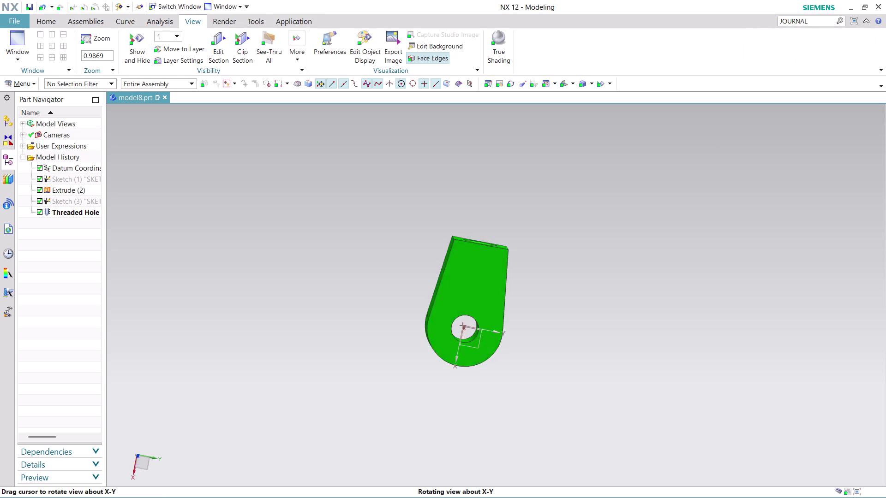
middle_drag(540, 268, 540, 249)
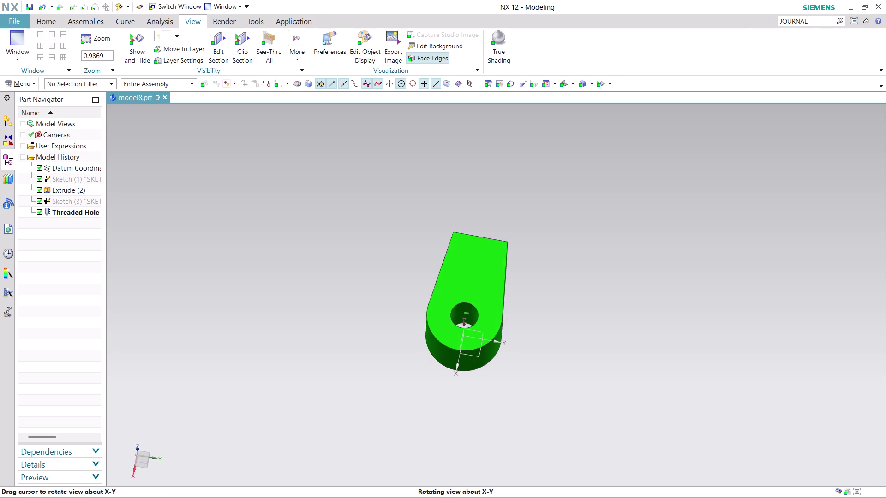
middle_drag(540, 249, 523, 316)
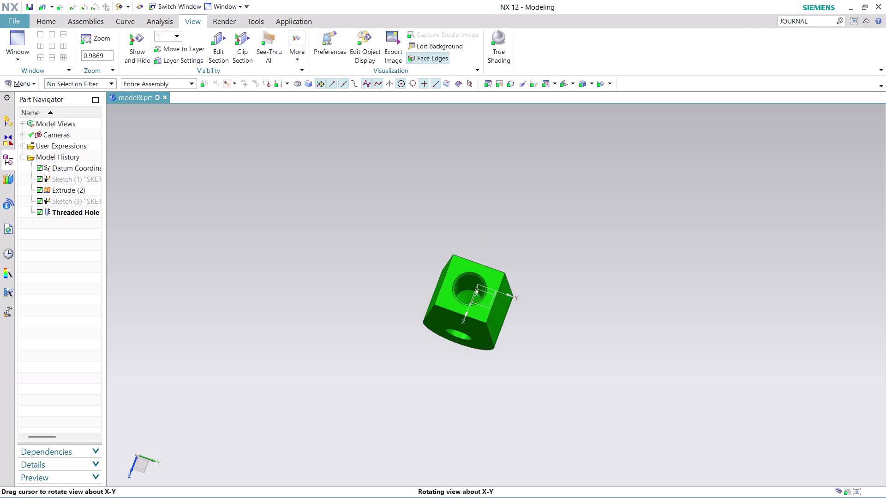
middle_drag(523, 316, 544, 253)
middle_click(543, 252)
middle_click(543, 253)
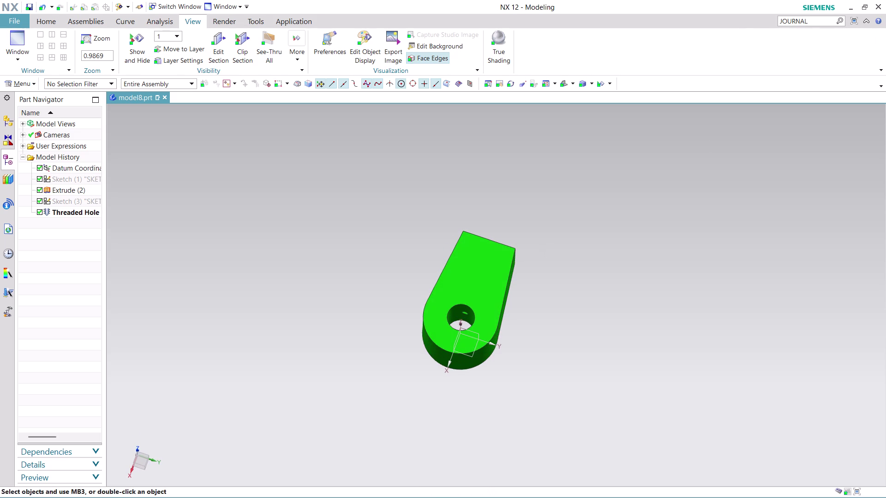
scroll(down, 3)
scroll(up, 3)
middle_drag(543, 258, 469, 330)
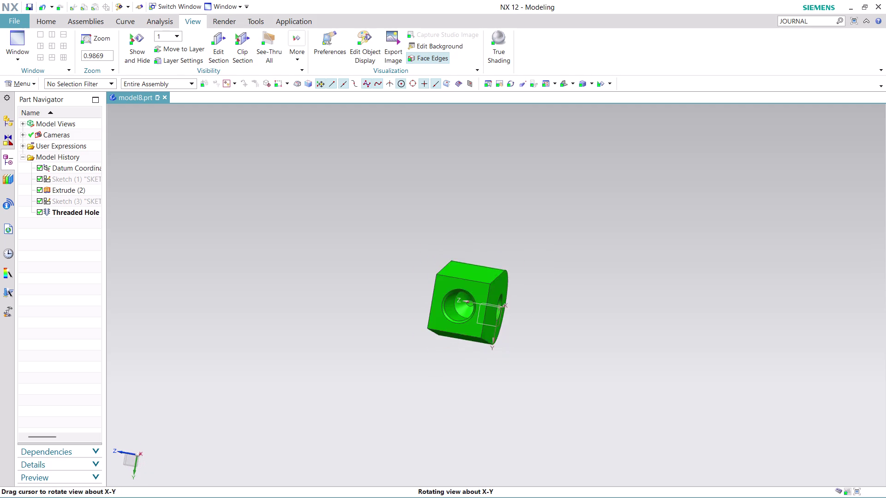
middle_drag(469, 330, 481, 326)
middle_drag(483, 325, 489, 318)
middle_drag(495, 309, 552, 300)
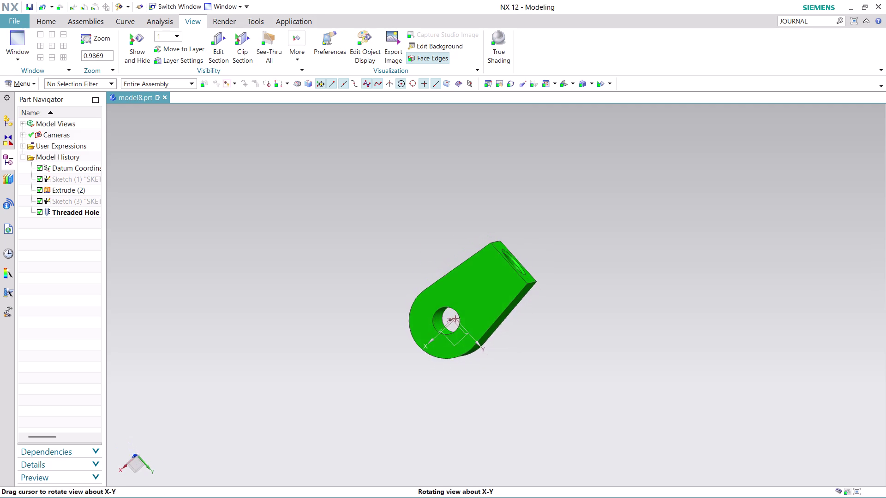
middle_drag(552, 300, 555, 303)
scroll(up, 3)
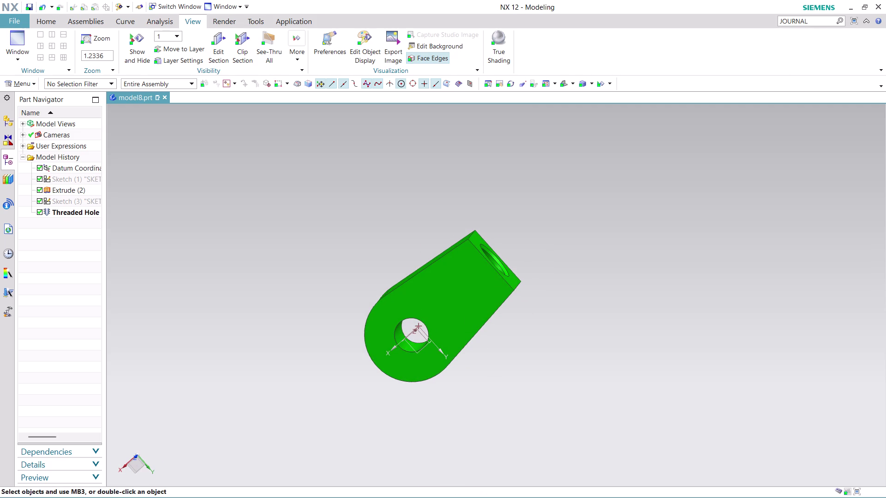
click(815, 23)
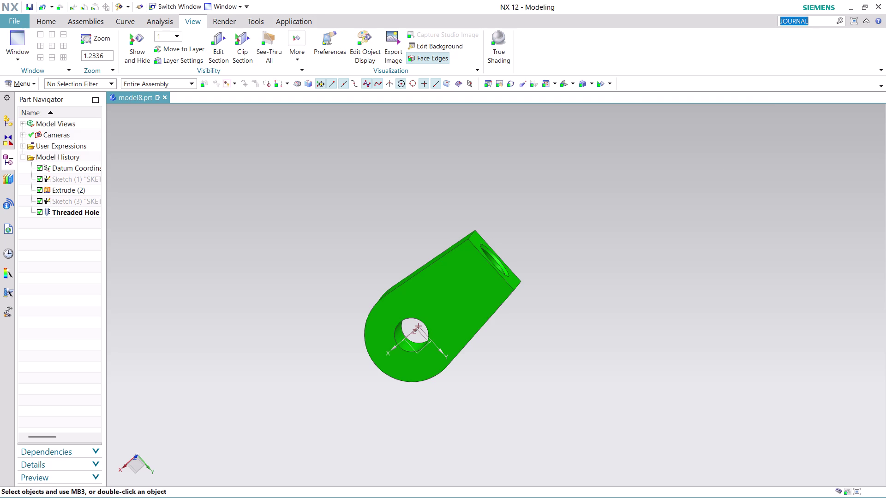
Search Command Finder for JOURNAL and run Stop Recording.
key(Return)
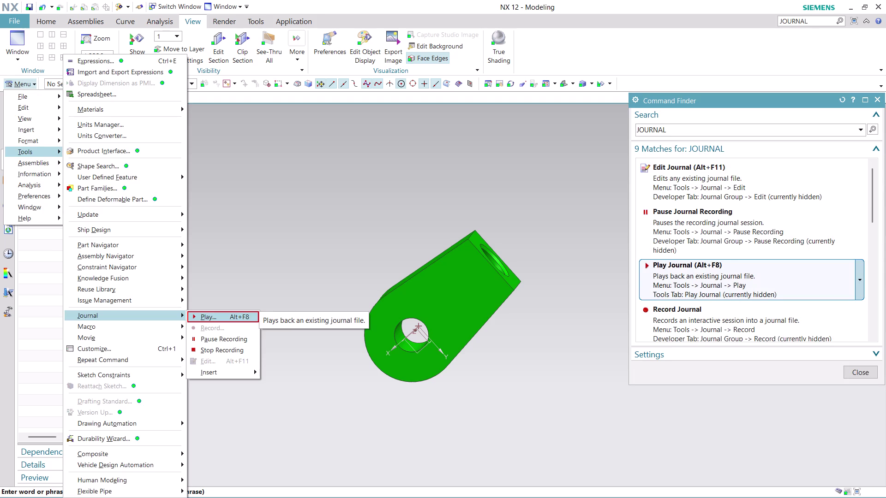
scroll(down, 3)
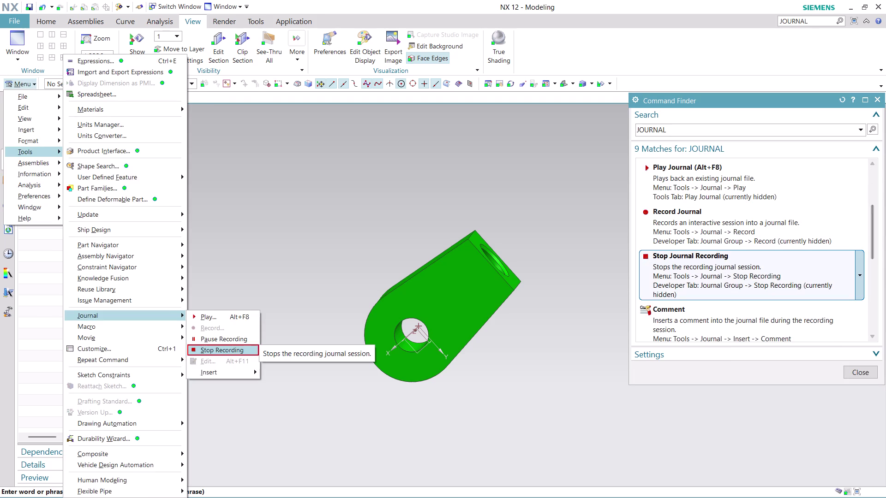
click(755, 268)
click(755, 268)
double_click(754, 269)
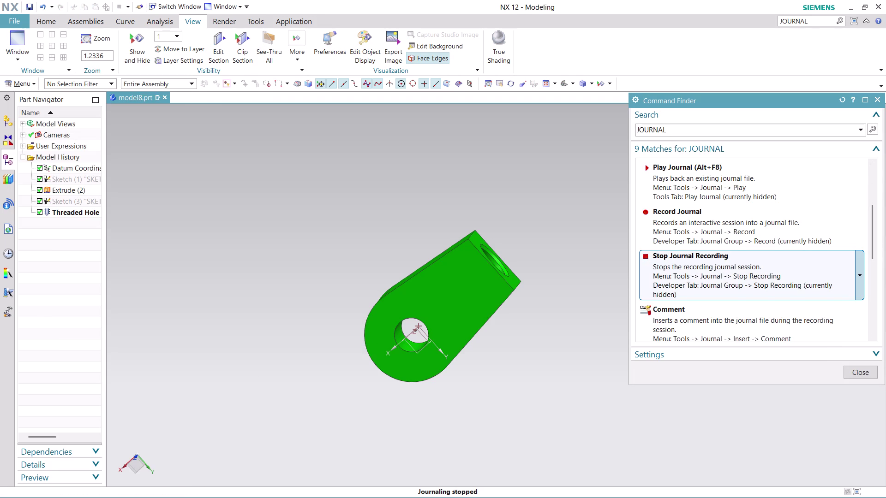
click(859, 372)
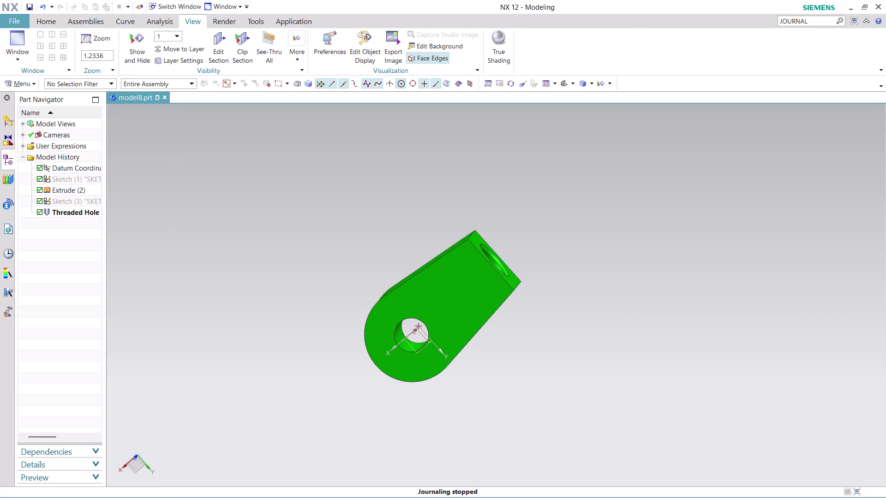
key(ctrl+s)
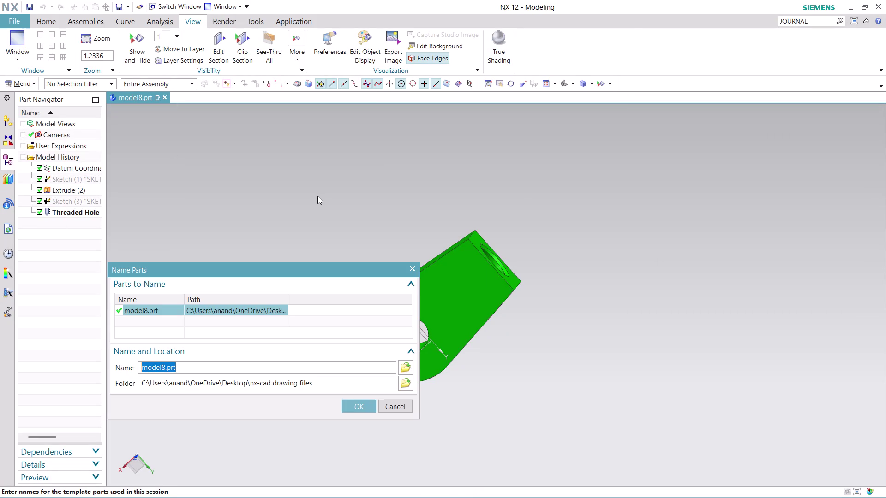
Browse for a new part file name and enter 'ASSEMBLY 8 PART 2'.
click(409, 370)
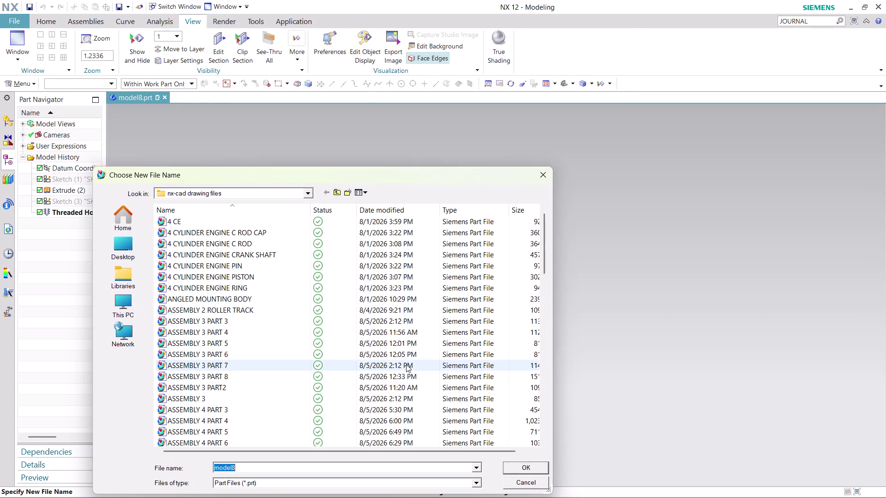
text(ASS)
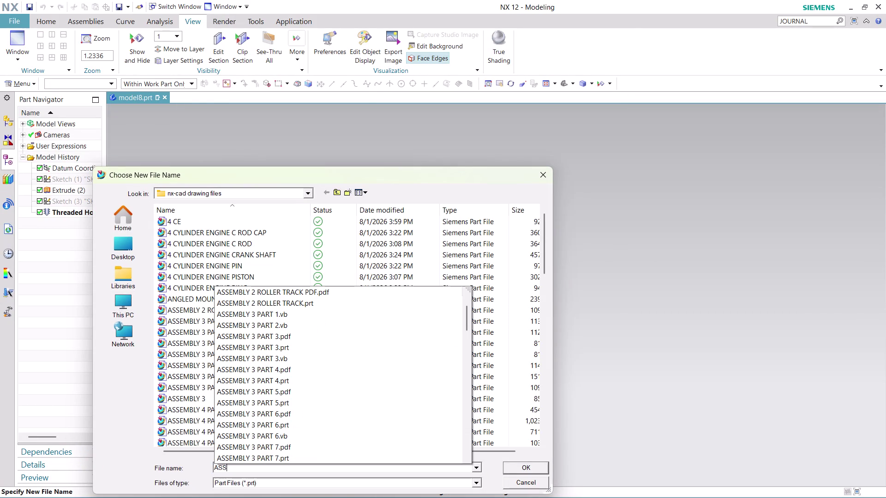
text(EMBLY)
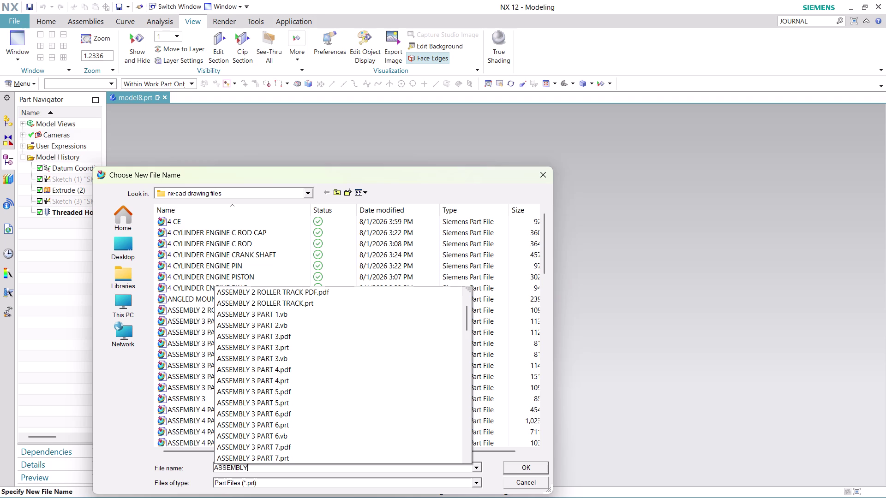
key(space)
text(8)
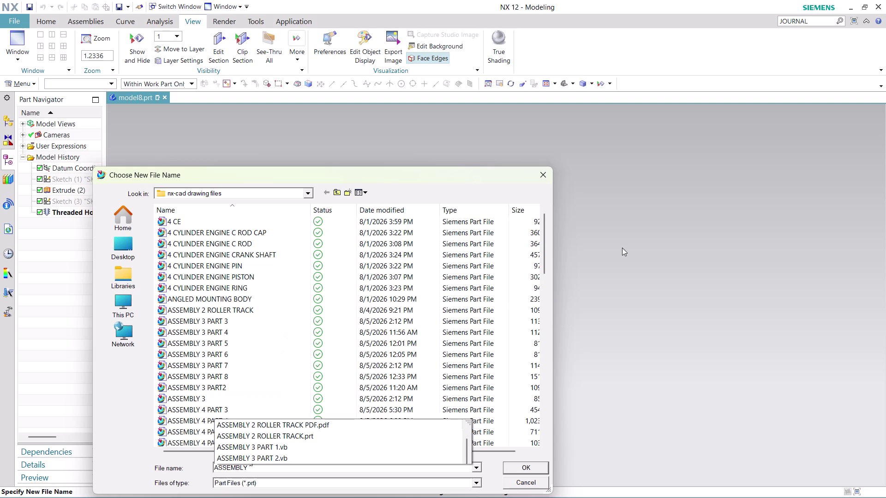
key(space)
text(PAR)
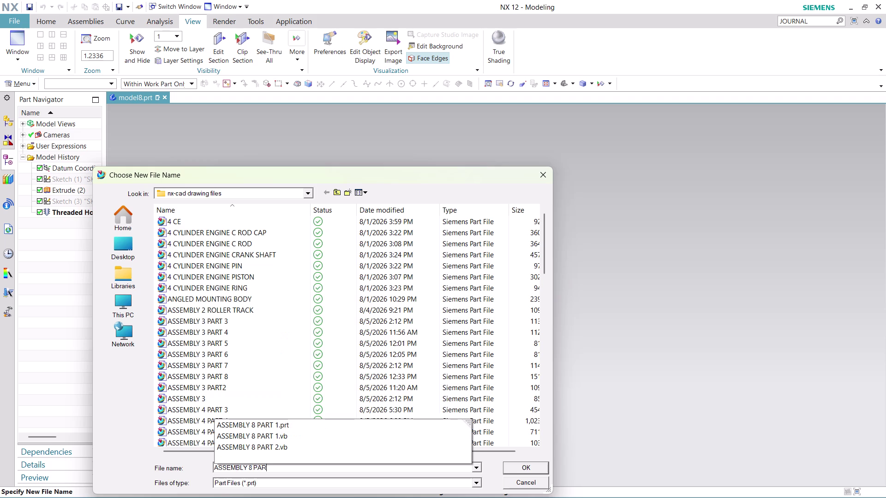
text(T)
key(space)
key(2)
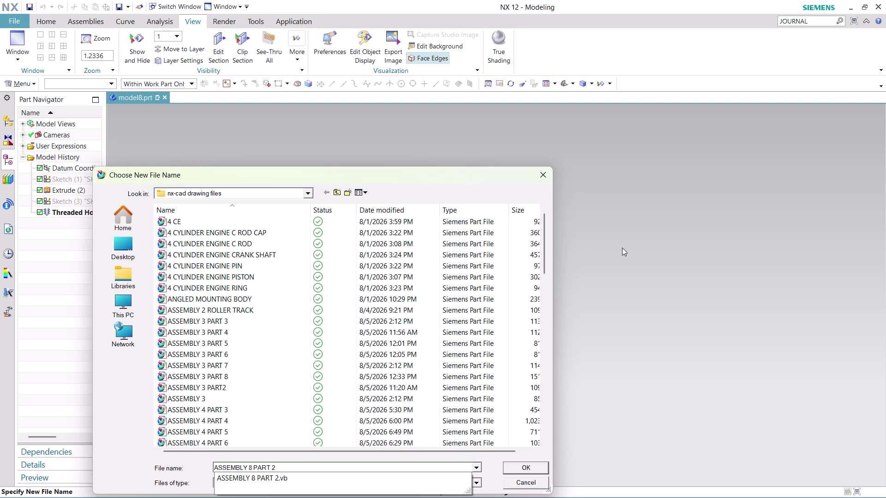
click(540, 467)
Confirm saving under the new name and dismiss the file options.
click(359, 409)
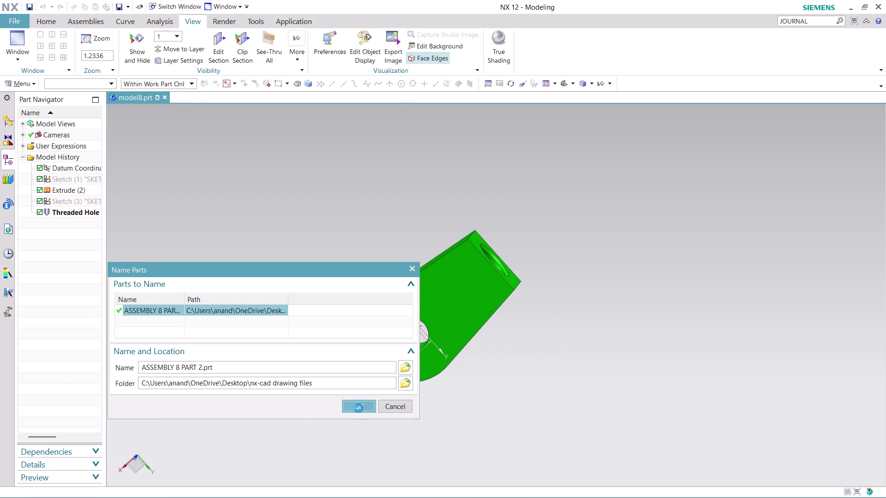
click(13, 19)
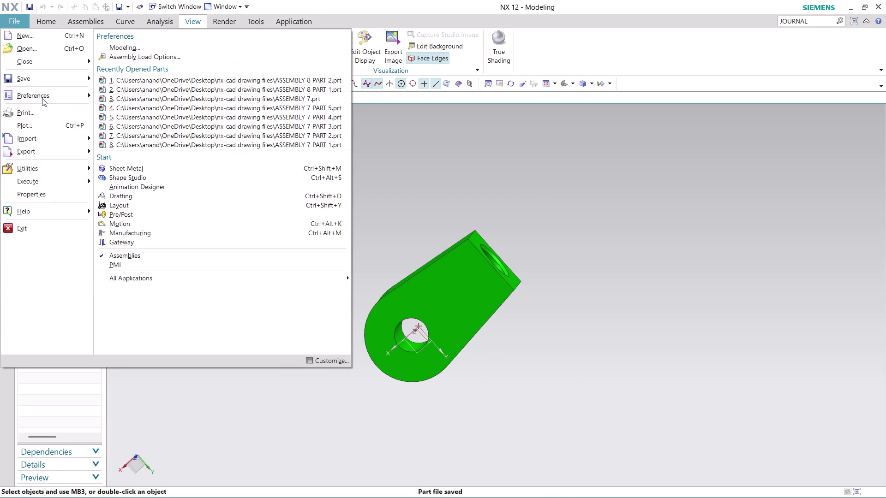
click(141, 142)
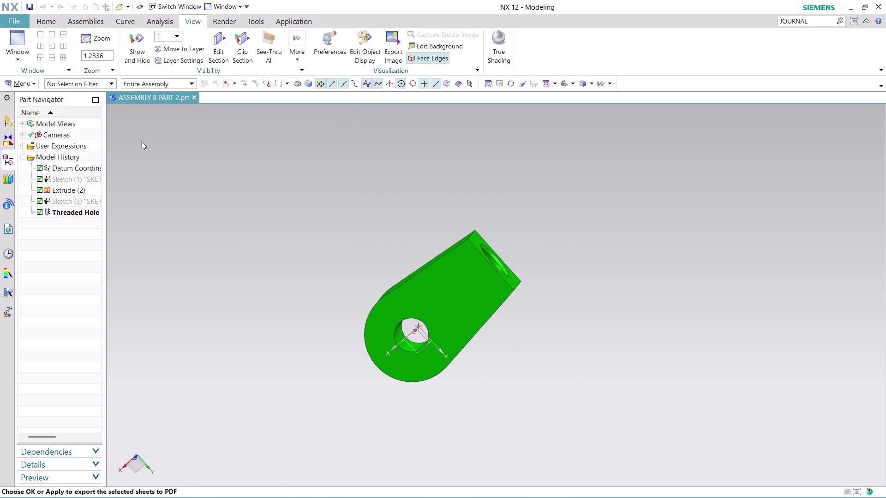
click(77, 214)
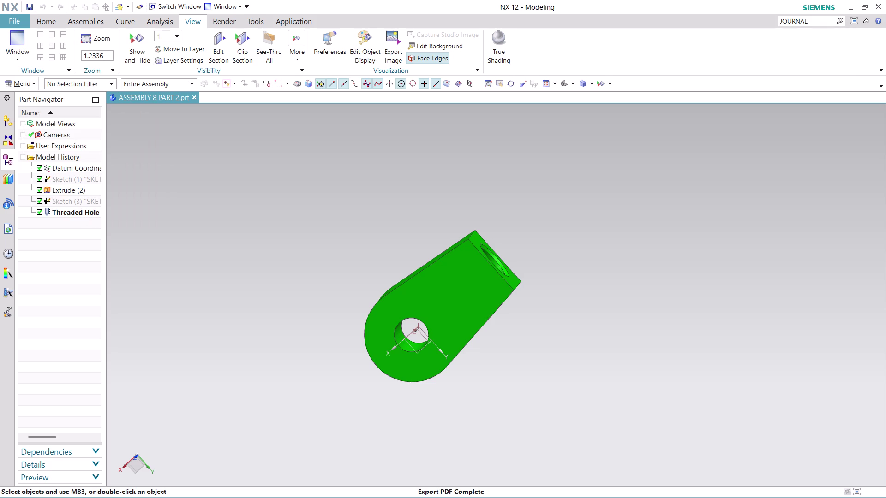